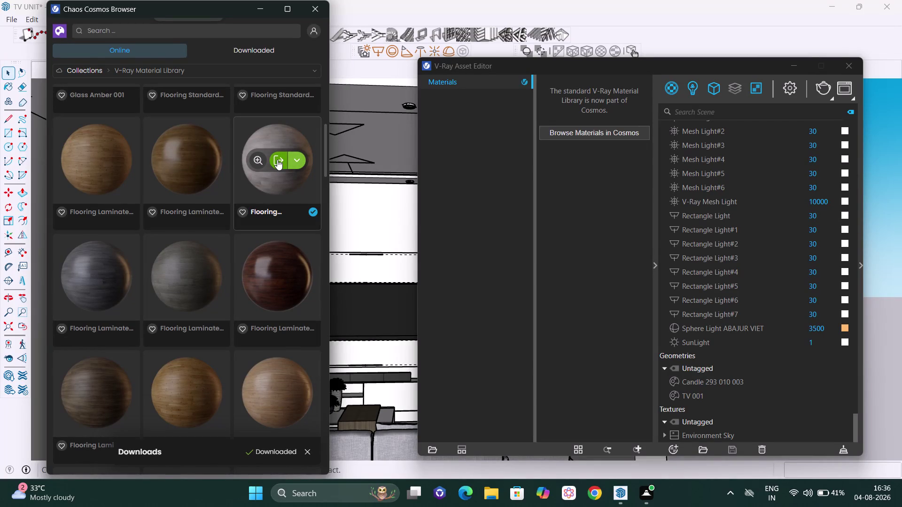
Import the Flooring Laminate Light 375cm material from Chaos Cosmos into the scene.
click(277, 160)
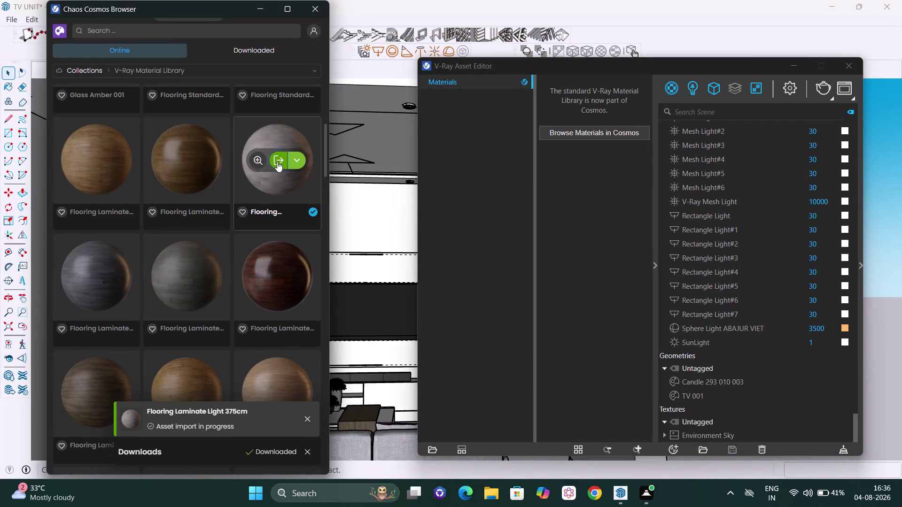
scroll(down, 3)
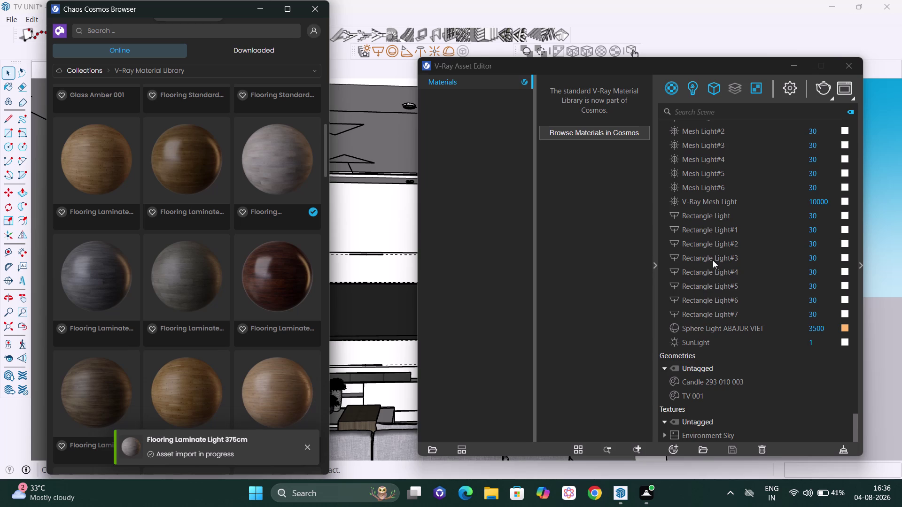
scroll(down, 3)
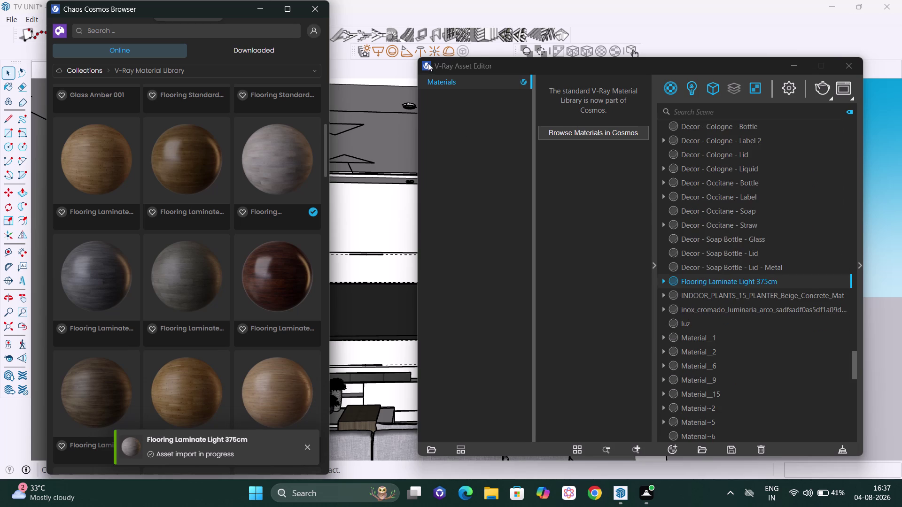
click(311, 8)
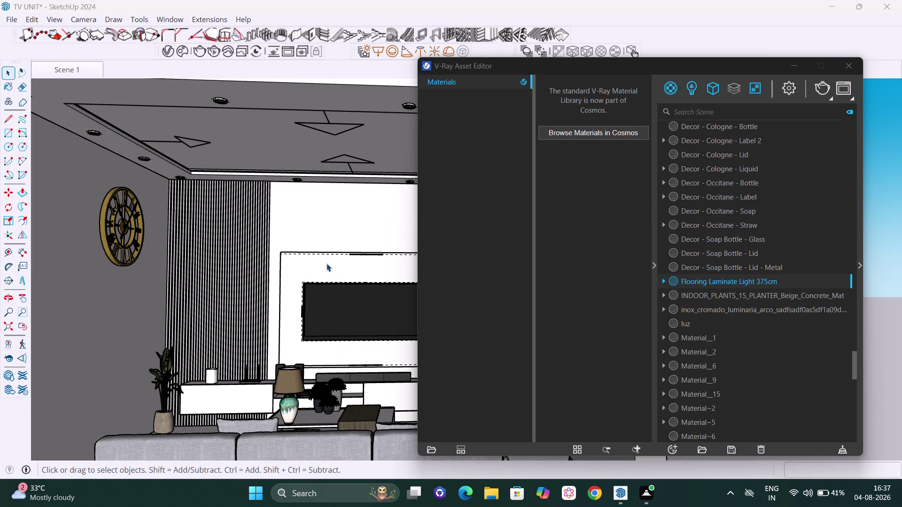
Apply Flooring Laminate Light 375cm to the panel behind the TV and inspect its texture.
click(326, 263)
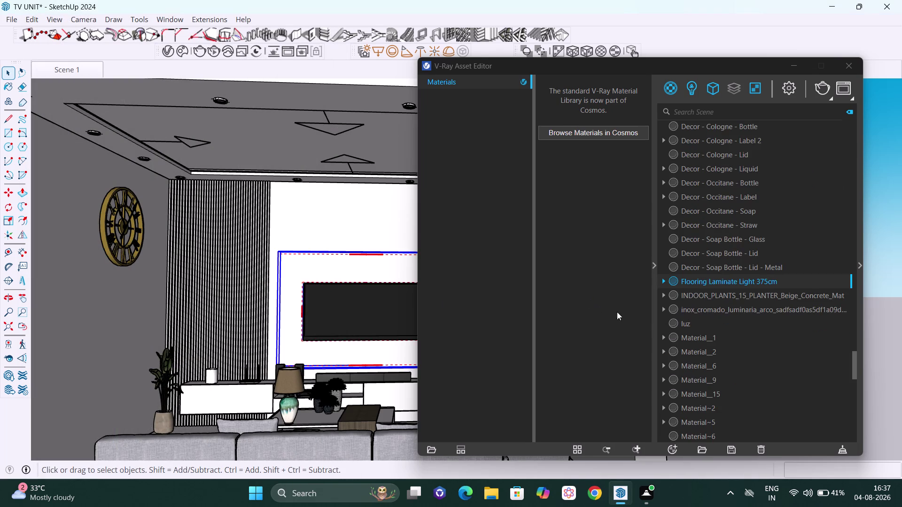
right_click(688, 282)
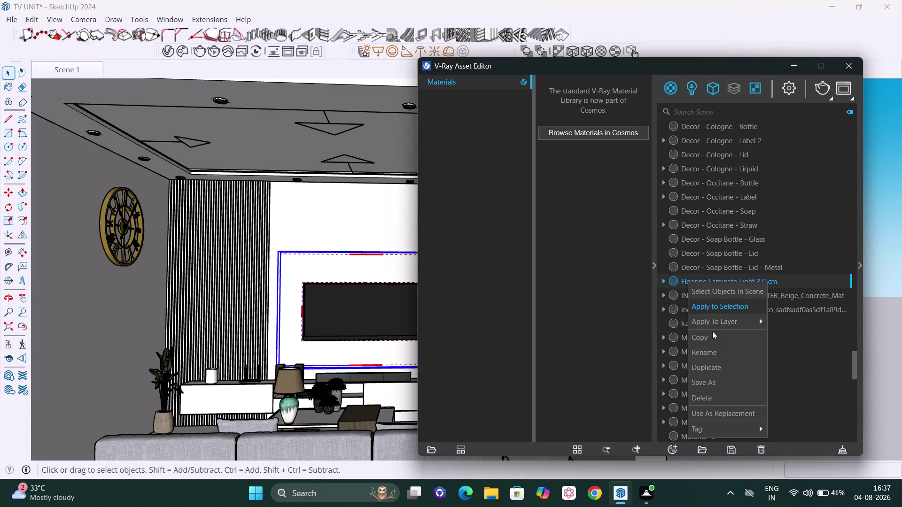
click(718, 309)
scroll(down, 3)
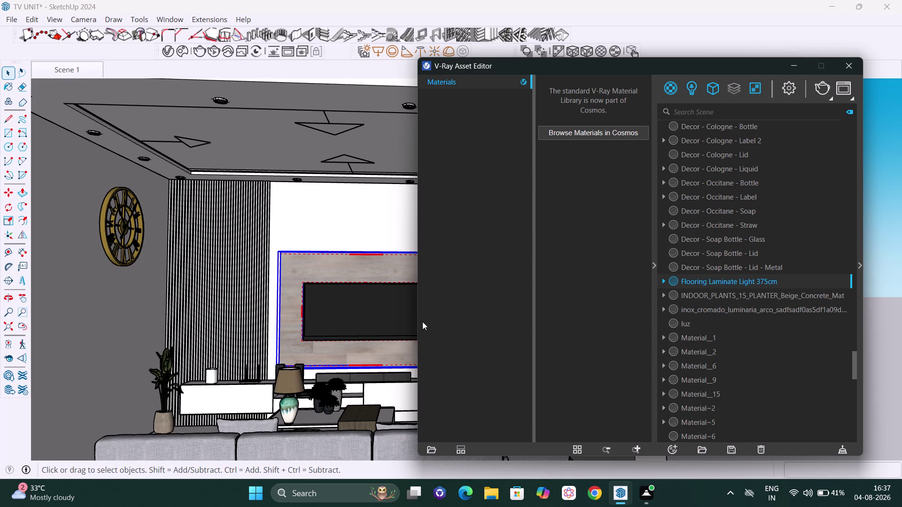
middle_drag(362, 318, 492, 349)
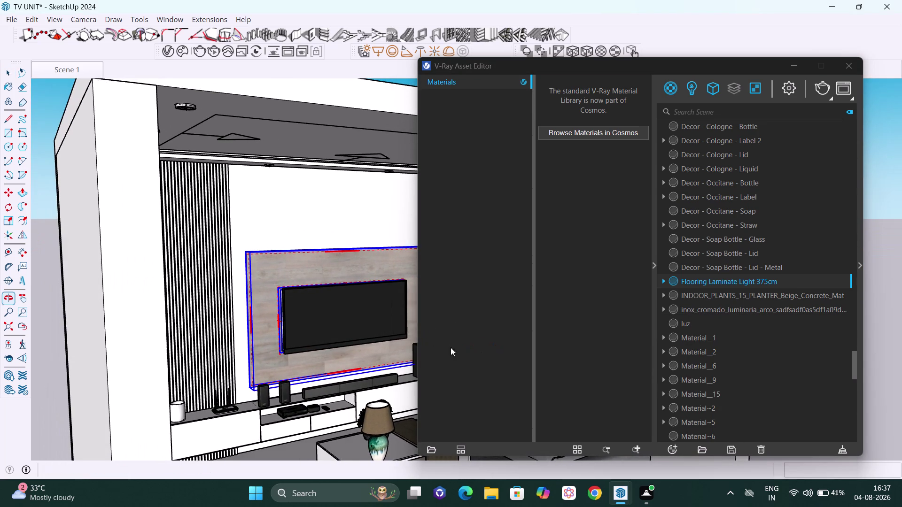
middle_drag(394, 340, 392, 345)
scroll(up, 3)
scroll(up, 3)
scroll(up, 3)
middle_drag(288, 337, 302, 339)
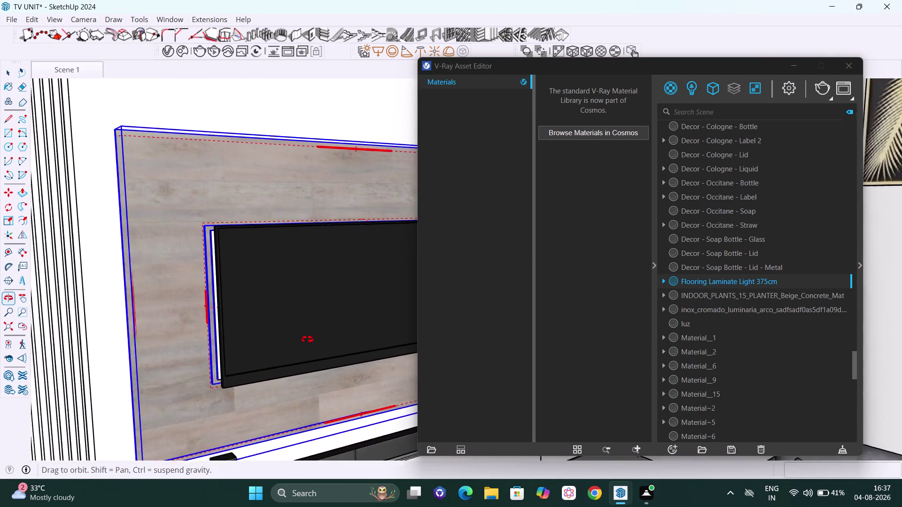
middle_drag(302, 339, 343, 341)
scroll(up, 3)
middle_drag(264, 320, 291, 320)
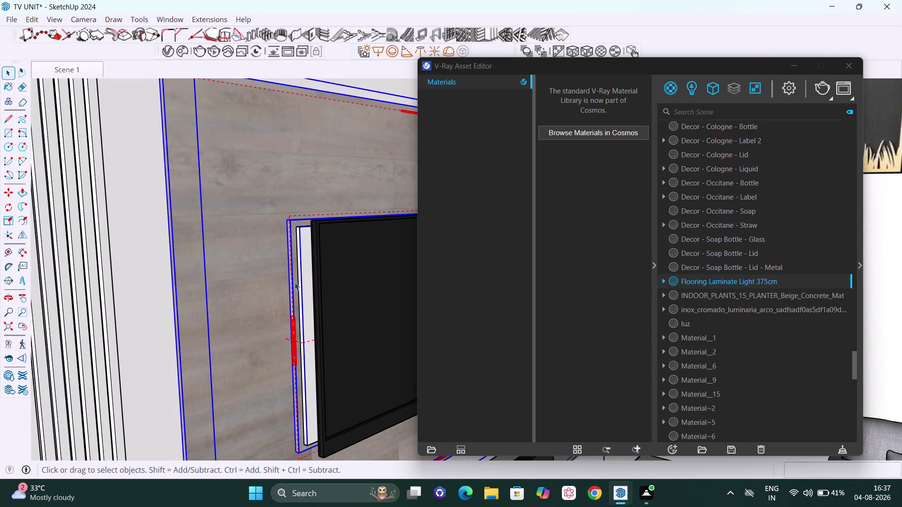
Select the inner frame piece beside the TV and use the laminate material's context menu.
click(301, 279)
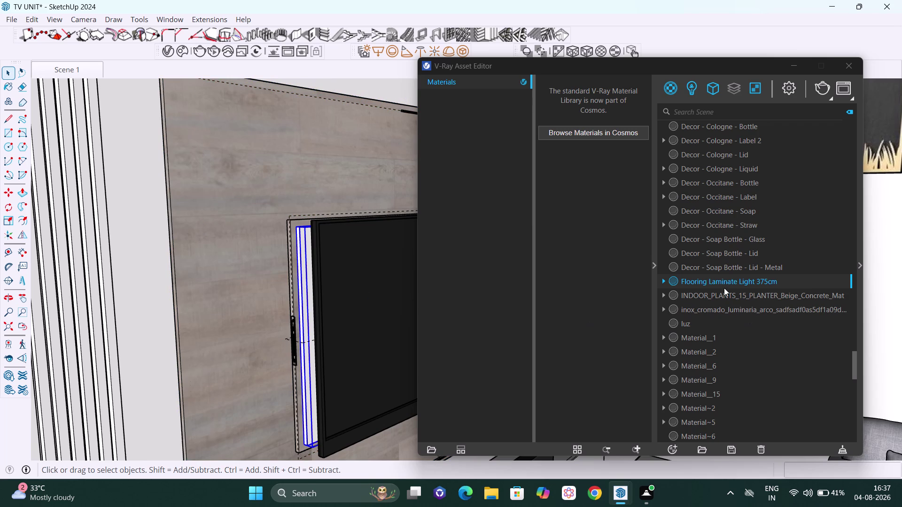
right_click(726, 281)
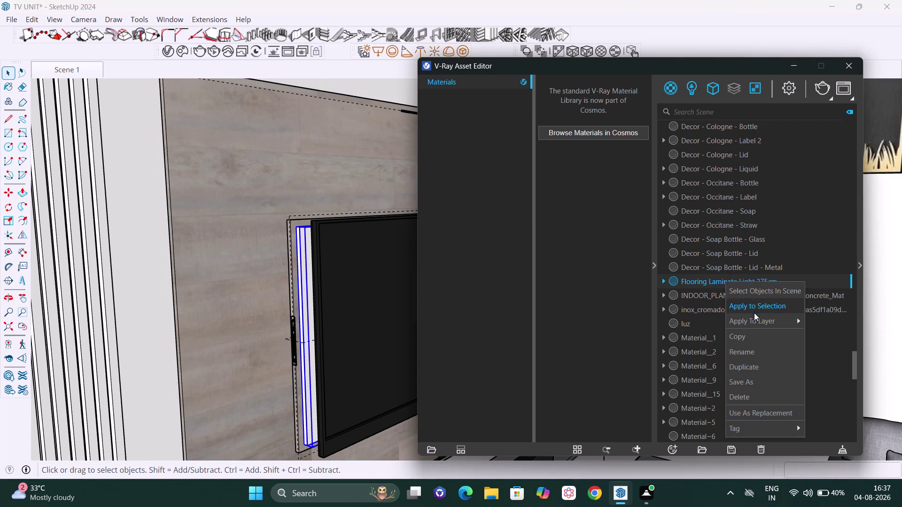
click(754, 312)
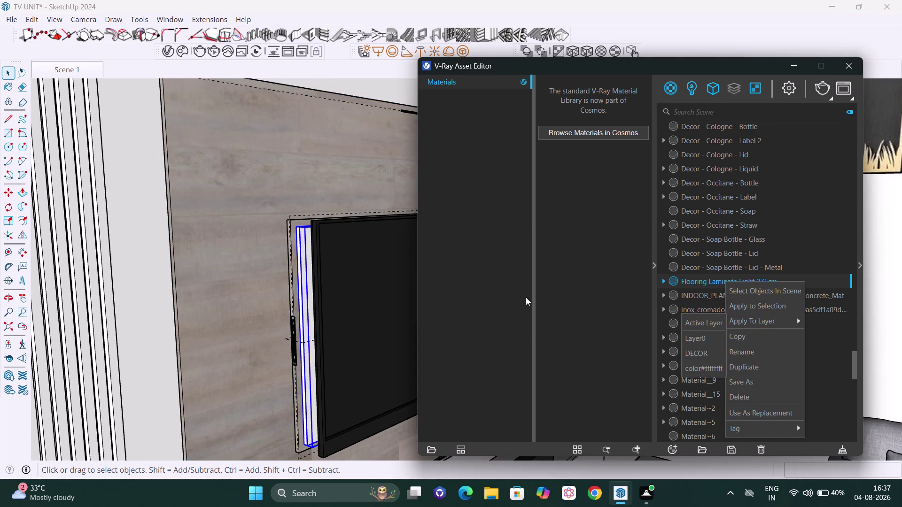
click(744, 305)
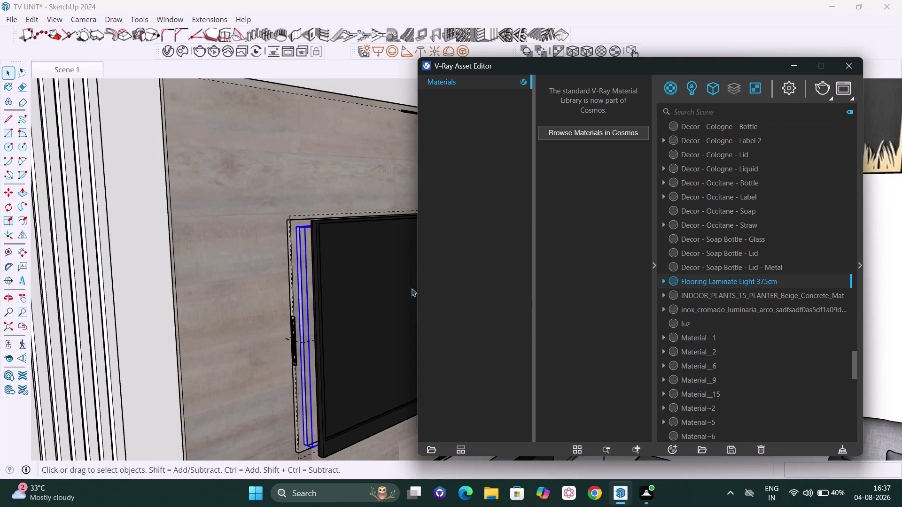
scroll(down, 3)
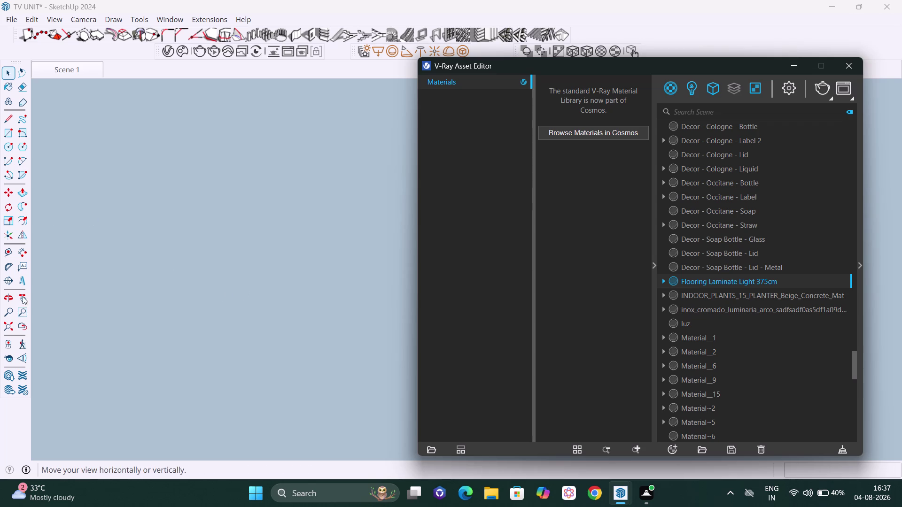
click(9, 324)
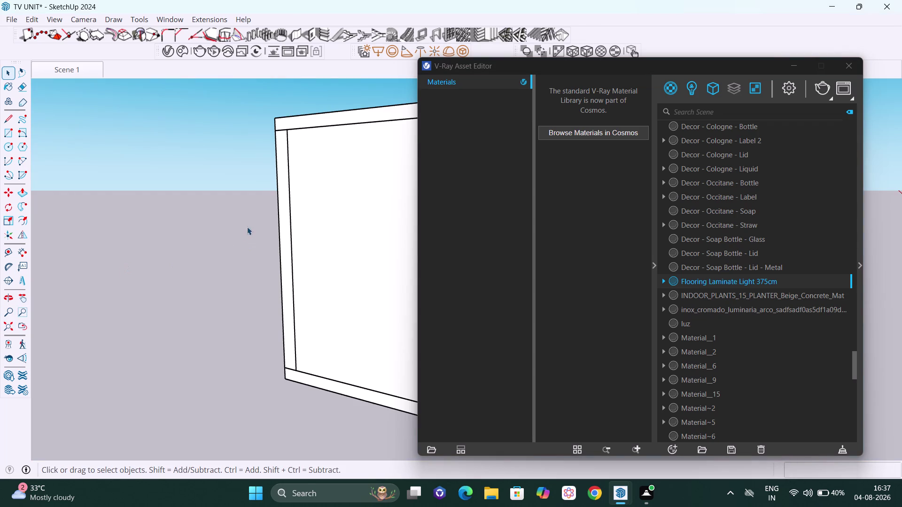
Orbit out to review the room interior facing the TV wall.
scroll(down, 3)
middle_drag(235, 232, 193, 224)
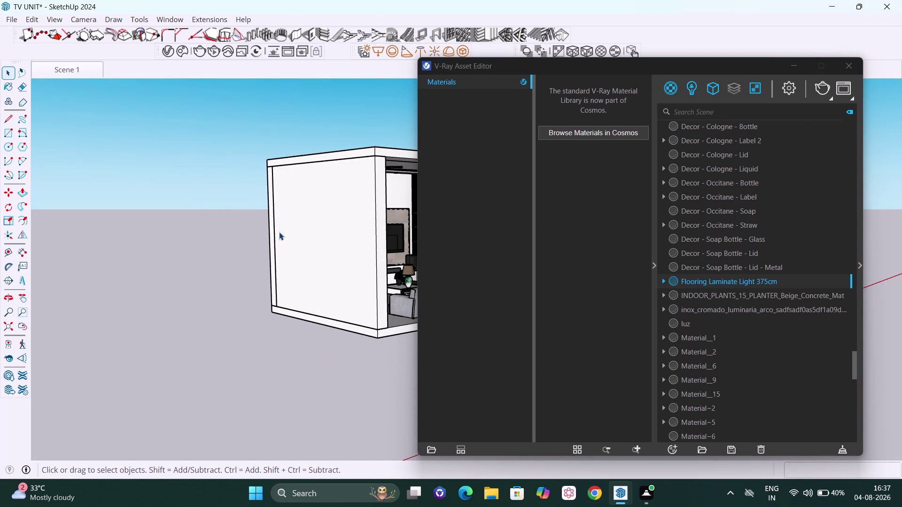
key(h)
drag(275, 230, 85, 234)
scroll(down, 3)
middle_drag(179, 213, 106, 236)
scroll(up, 3)
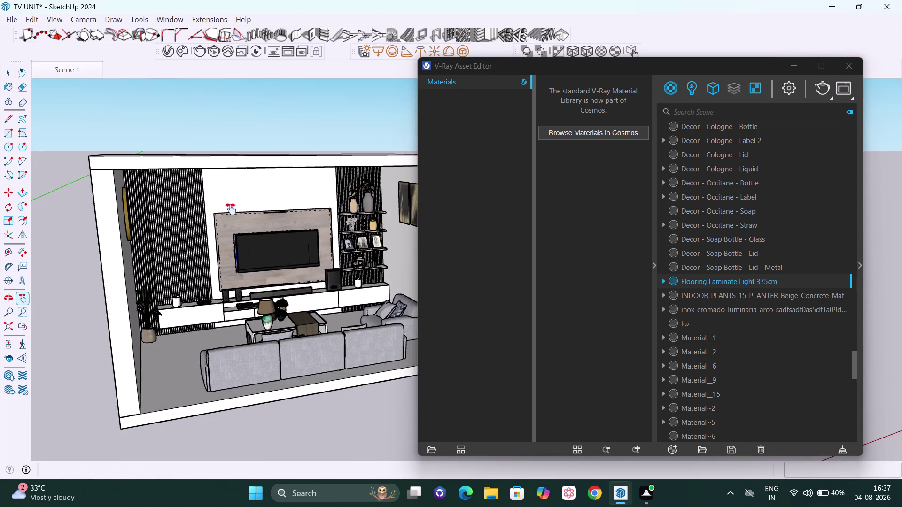
scroll(up, 3)
drag(253, 257, 139, 215)
scroll(down, 3)
middle_drag(202, 274, 161, 266)
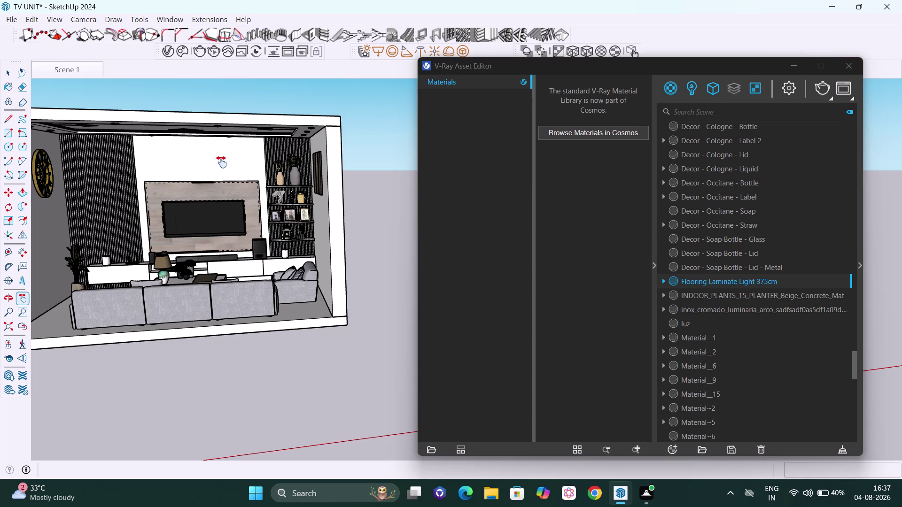
Inside the room group, apply the laminate to the wall surface above the TV.
key(space)
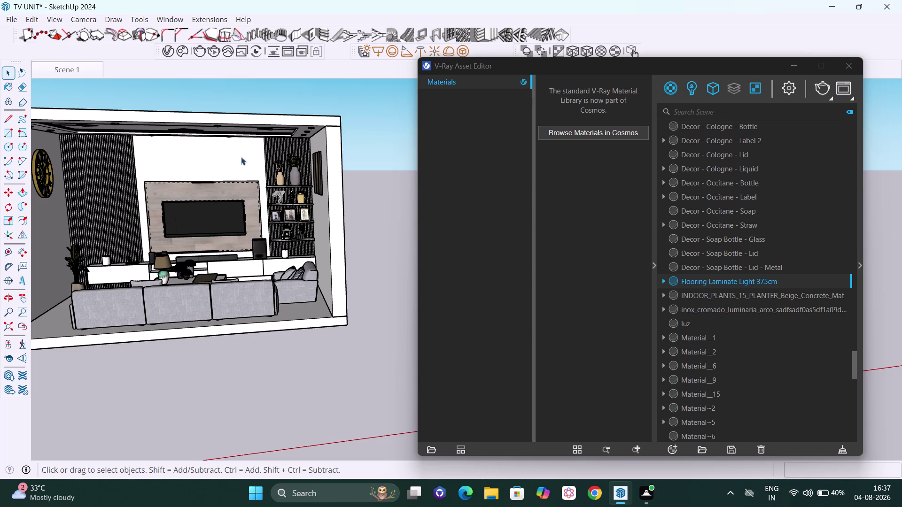
click(241, 157)
middle_drag(245, 152, 247, 173)
scroll(up, 3)
scroll(up, 3)
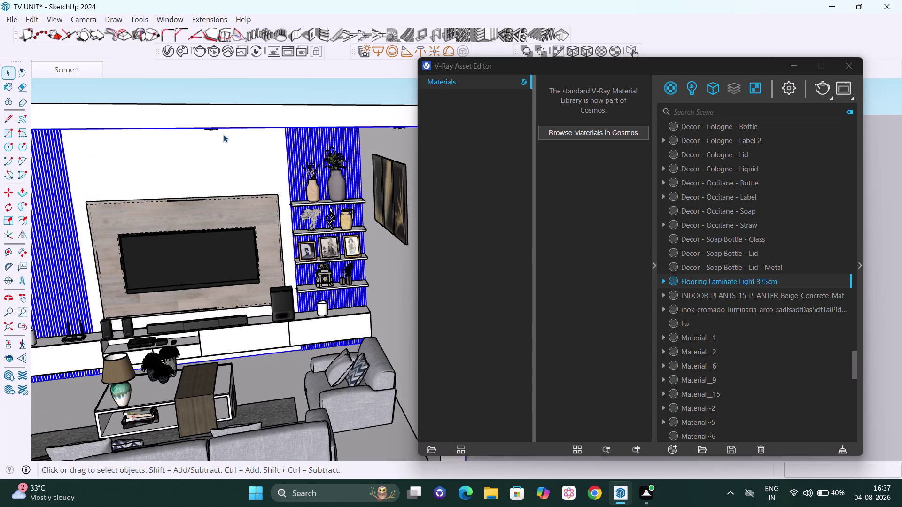
double_click(222, 143)
click(220, 149)
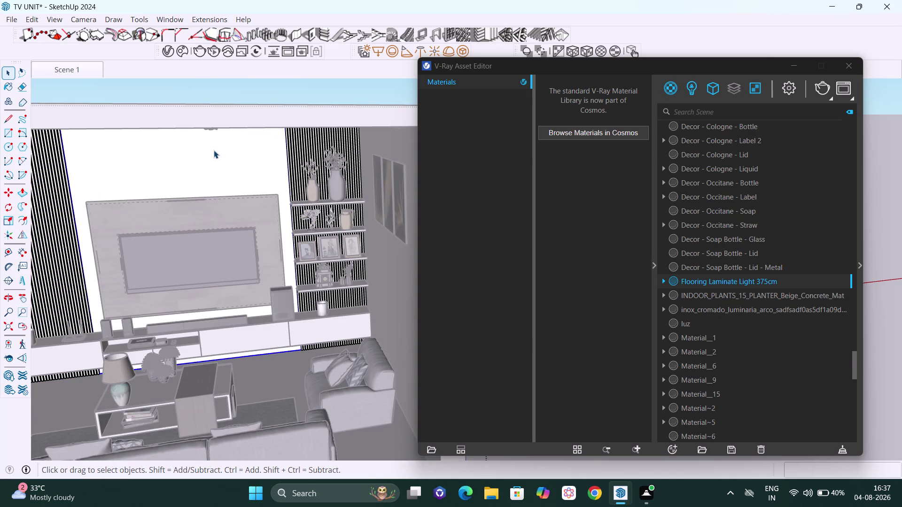
triple_click(214, 150)
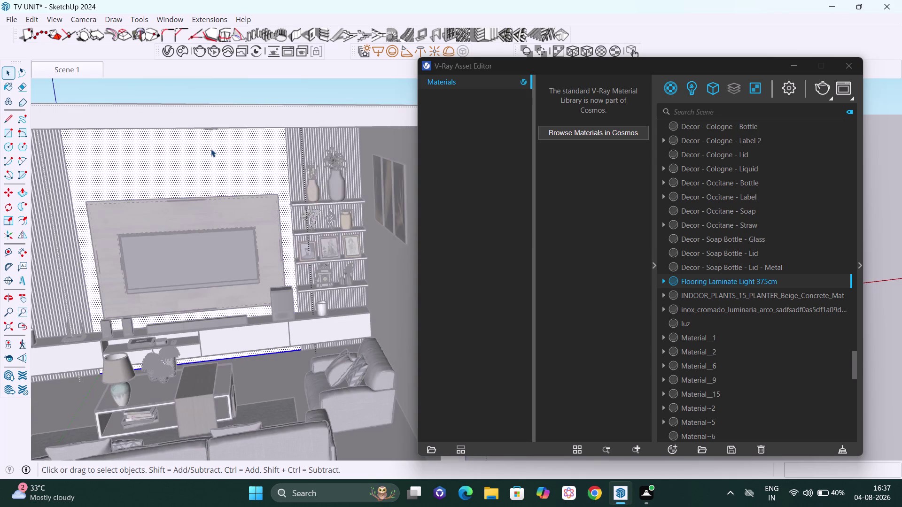
right_click(742, 284)
click(772, 308)
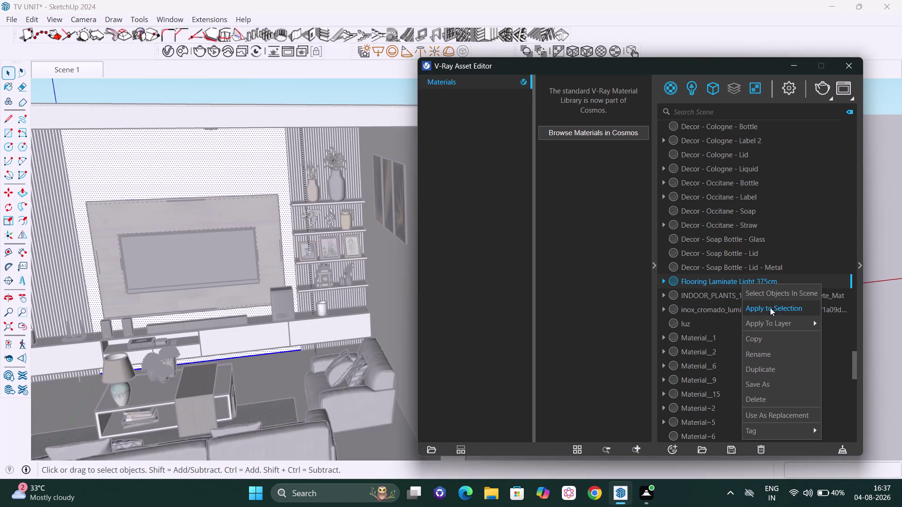
scroll(down, 3)
scroll(down, 3)
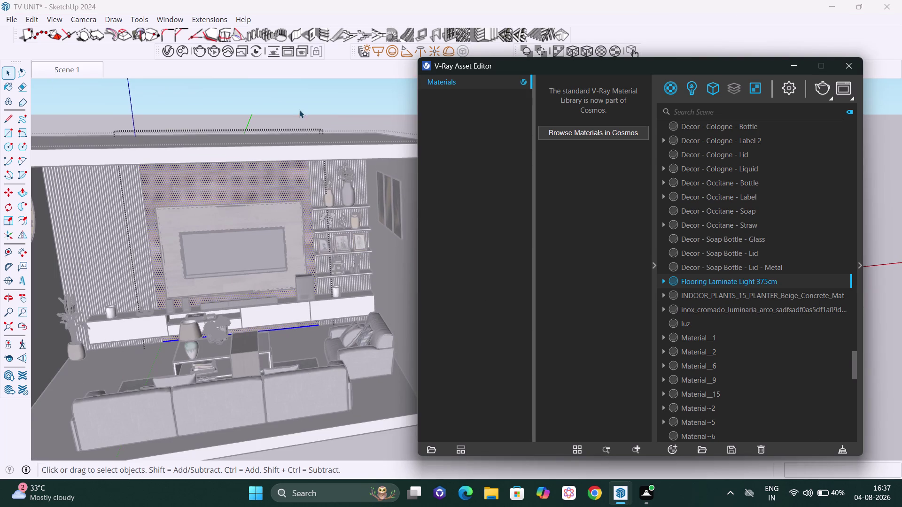
Exit group editing and deselect the room.
key(space)
click(336, 110)
scroll(down, 3)
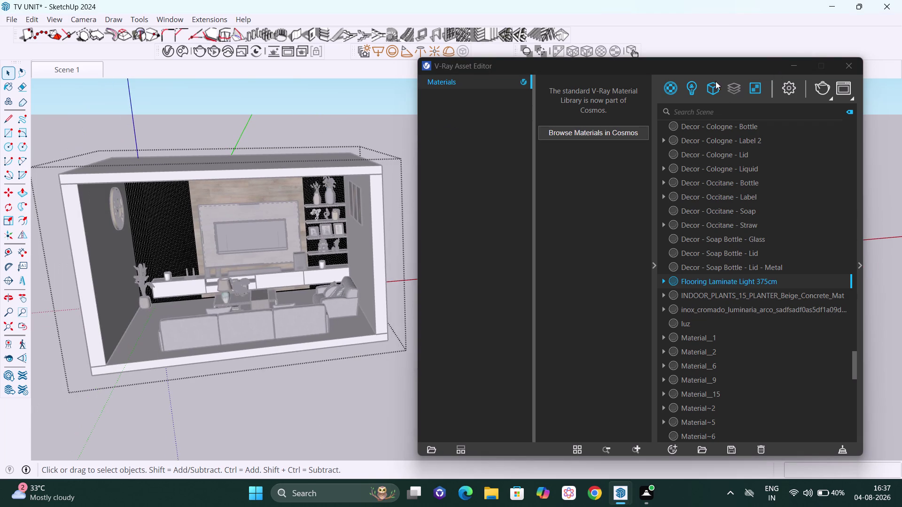
click(357, 94)
Orbit back to frame the whole TV wall and close the V-Ray Asset Editor.
middle_drag(311, 170, 287, 140)
scroll(up, 3)
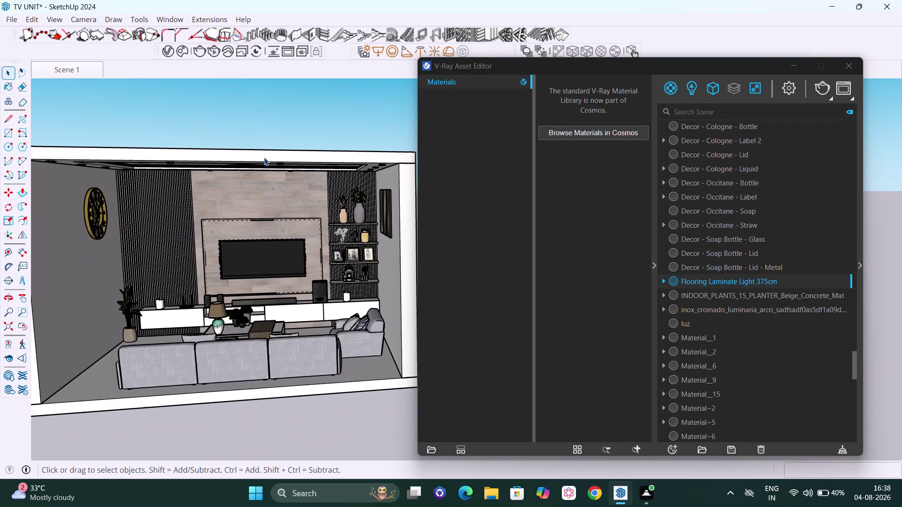
scroll(up, 3)
scroll(up, 3)
scroll(down, 3)
middle_drag(244, 210, 241, 211)
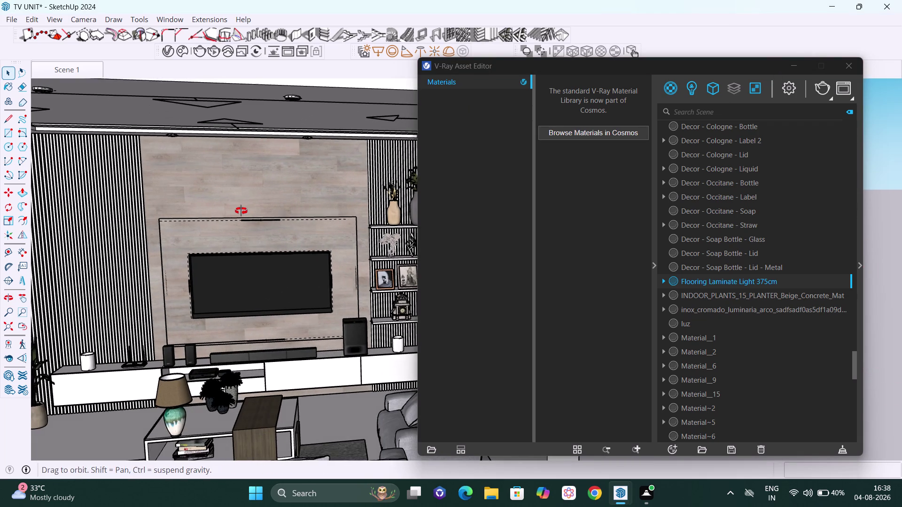
middle_drag(241, 211, 239, 216)
scroll(up, 3)
scroll(up, 3)
scroll(down, 3)
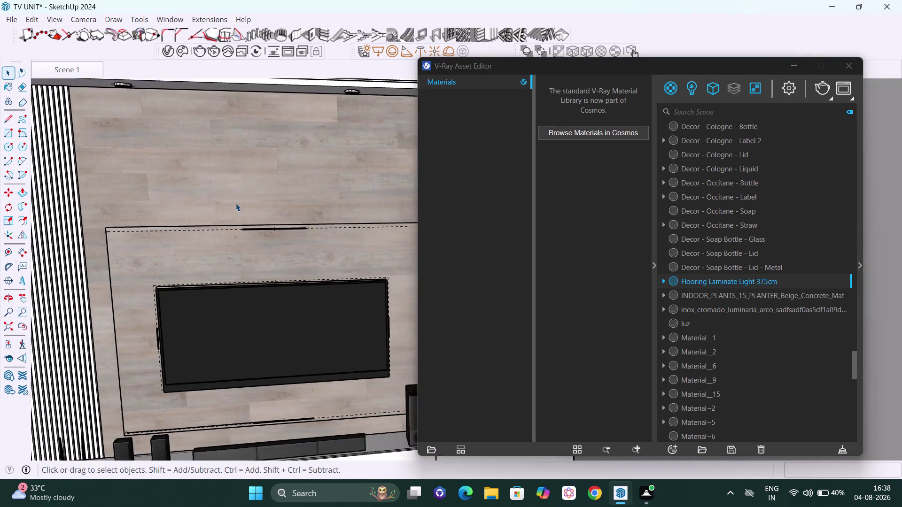
scroll(down, 3)
scroll(down, 3)
scroll(down, 3)
middle_drag(216, 205, 207, 212)
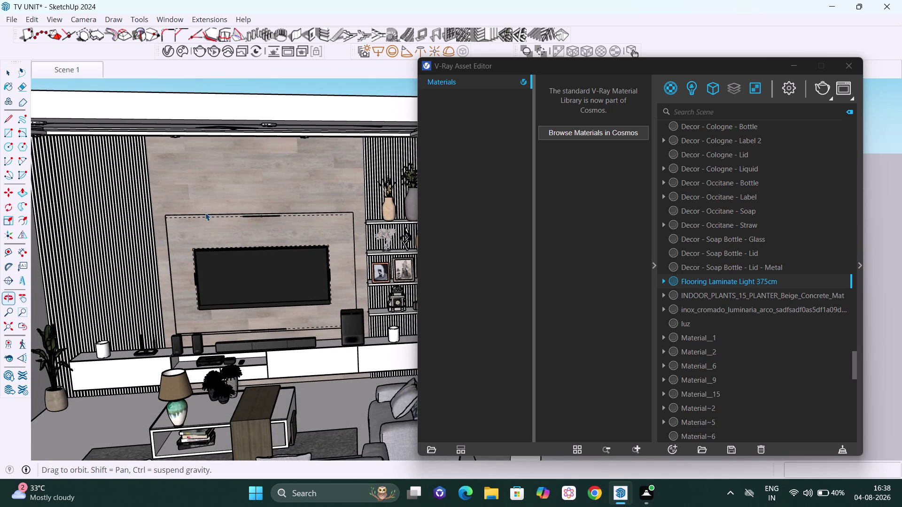
scroll(up, 3)
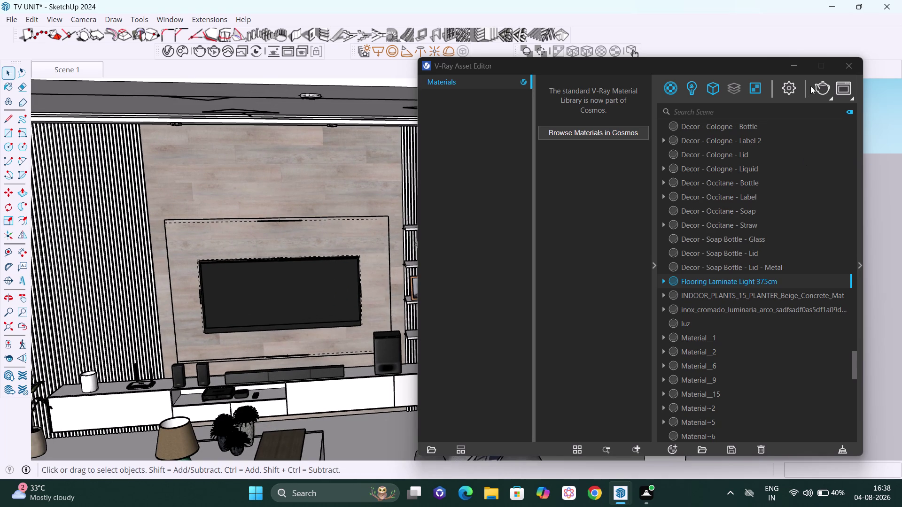
click(845, 63)
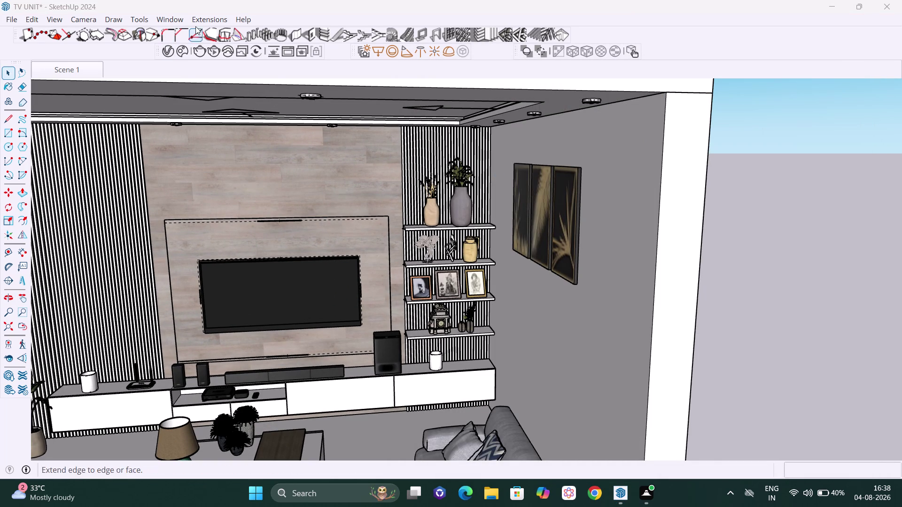
Show the Default Tray with only its Materials panel expanded.
click(171, 19)
click(178, 35)
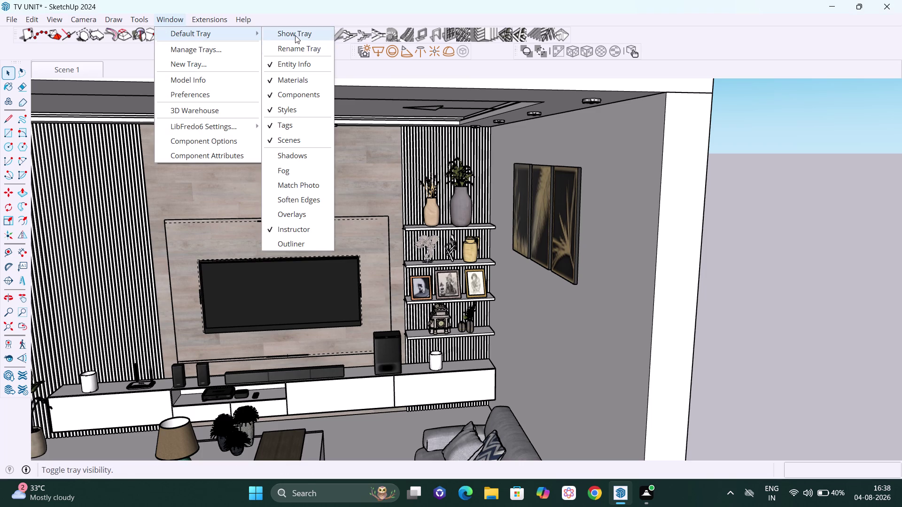
click(295, 36)
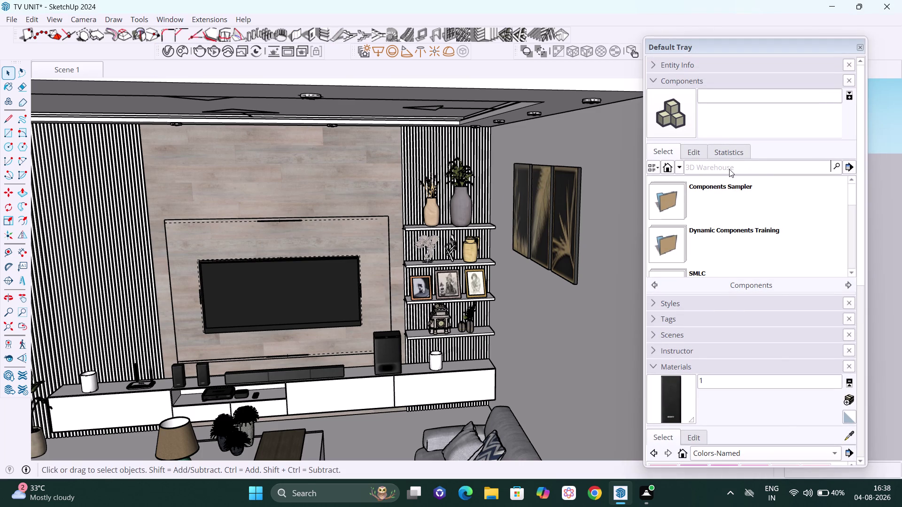
click(679, 372)
scroll(down, 3)
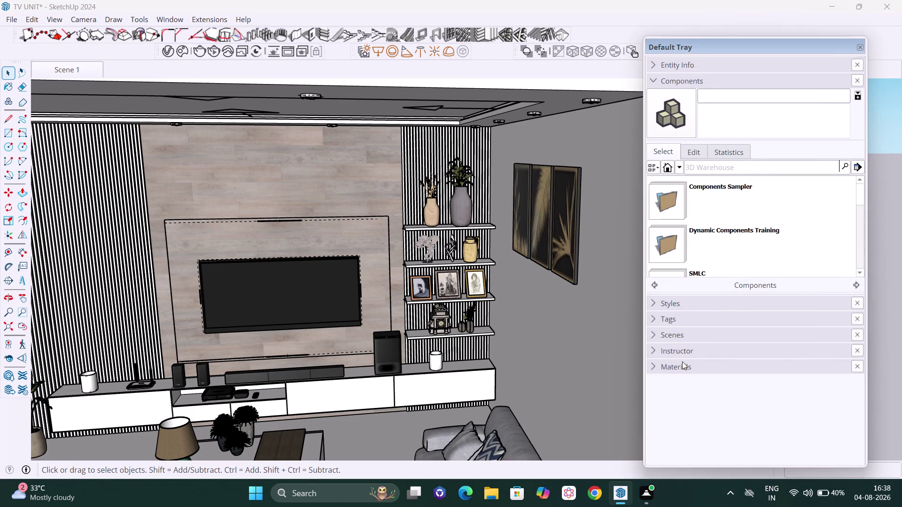
scroll(down, 3)
scroll(down, 3)
click(688, 368)
click(668, 80)
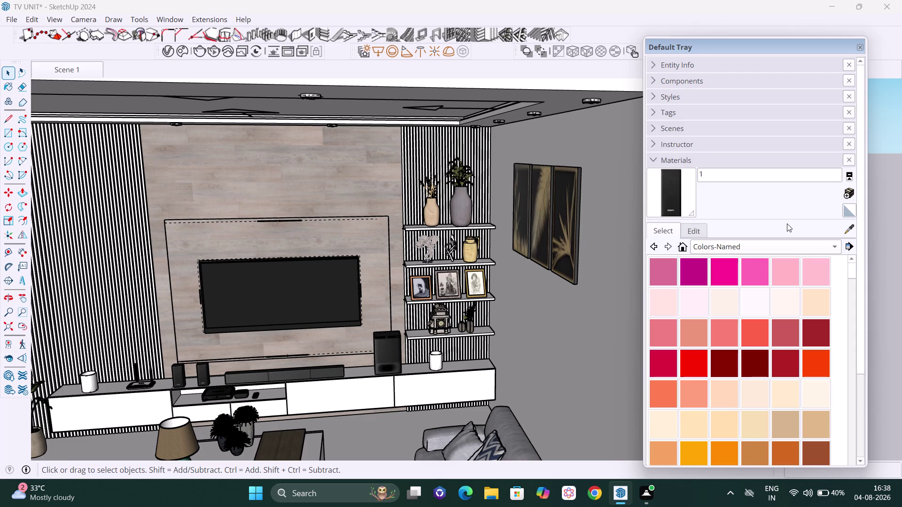
Paint the low TV cabinet with Wood Veneer 01 from the Wood collection.
click(792, 248)
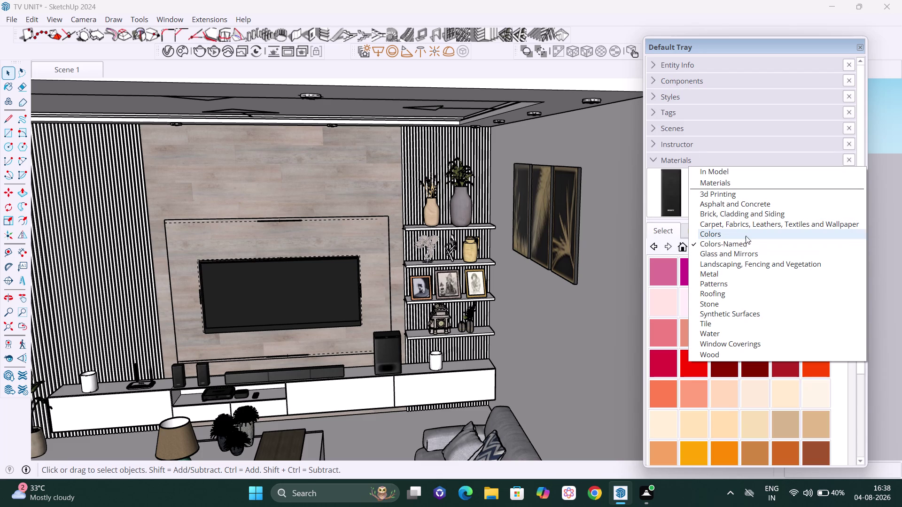
click(751, 360)
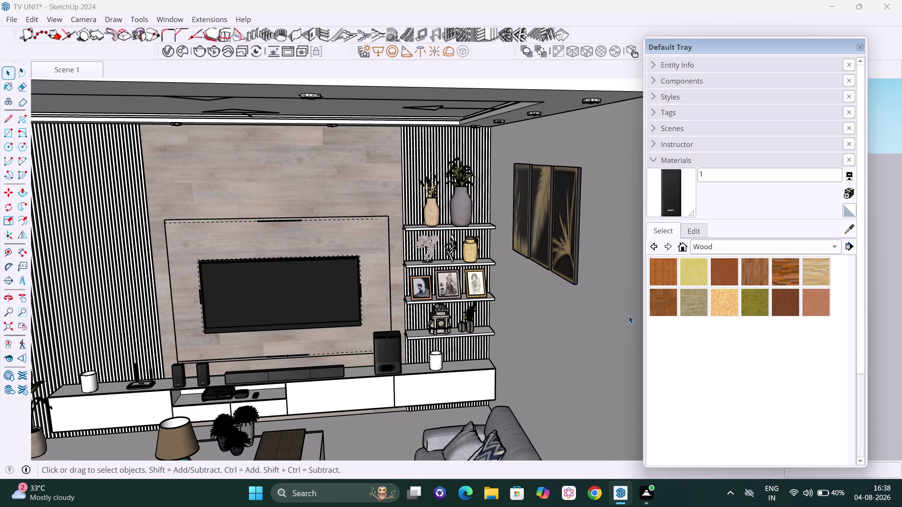
click(788, 299)
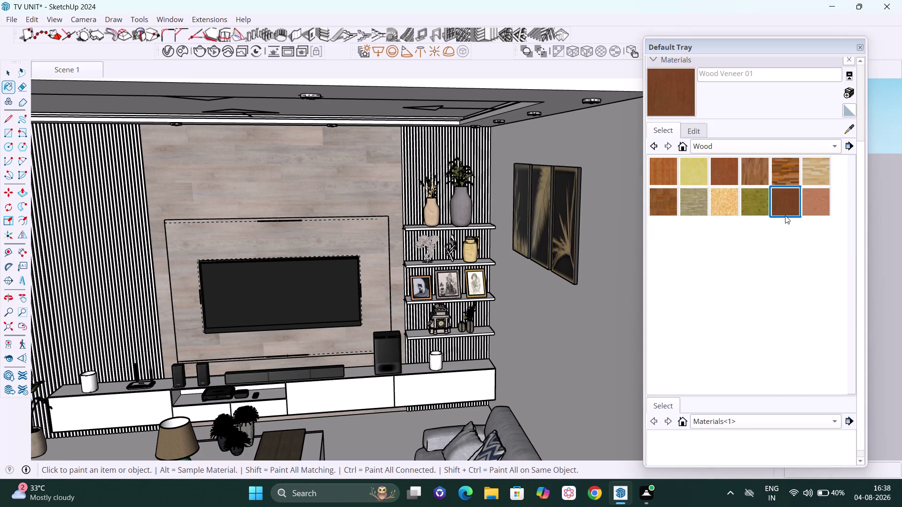
click(782, 209)
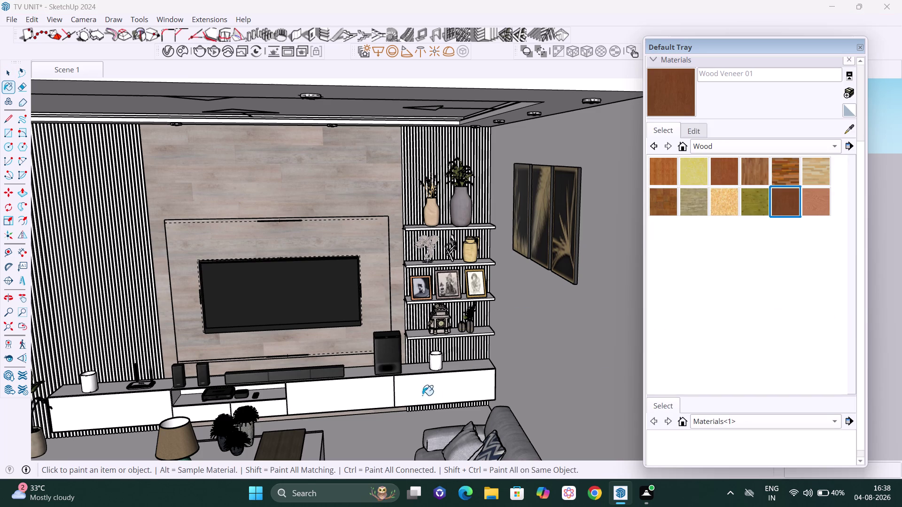
scroll(up, 3)
click(463, 373)
scroll(down, 3)
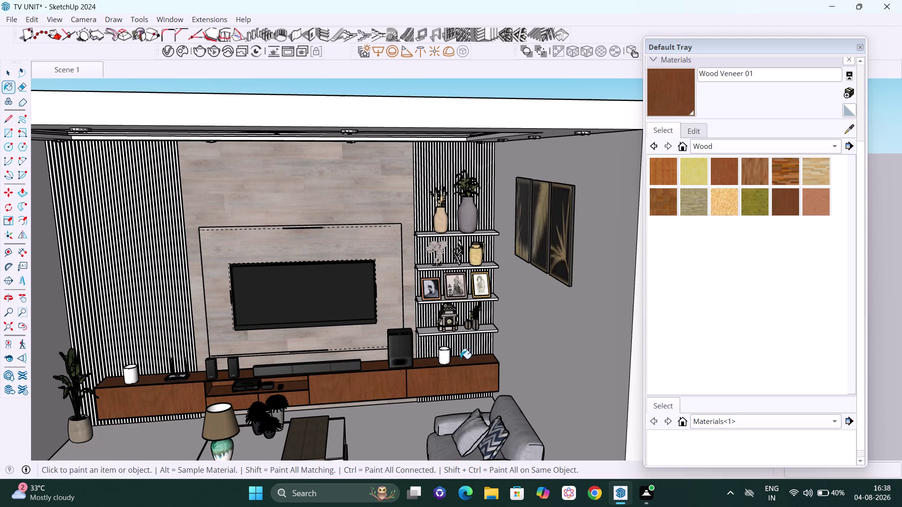
key(space)
Orbit around the living room to bring the TV wall closer.
scroll(down, 3)
middle_drag(334, 303, 334, 284)
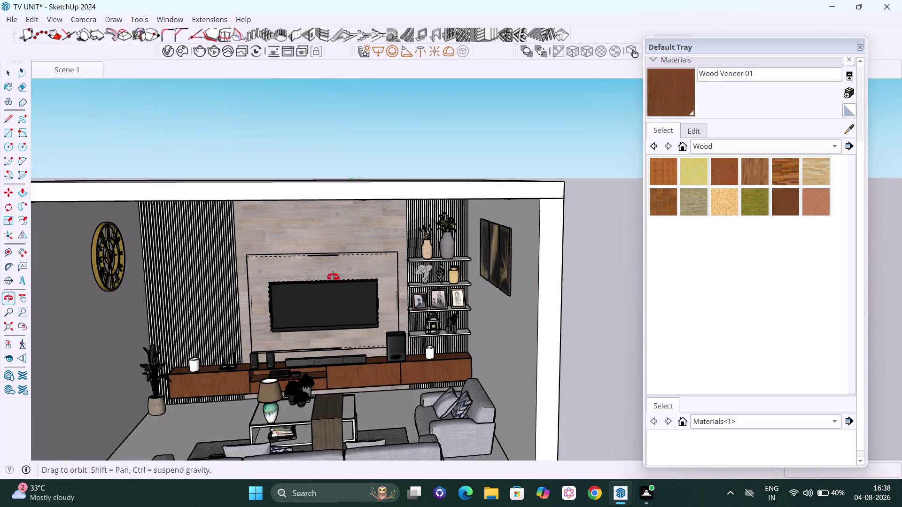
middle_drag(334, 284, 326, 255)
scroll(up, 3)
middle_drag(442, 252, 376, 234)
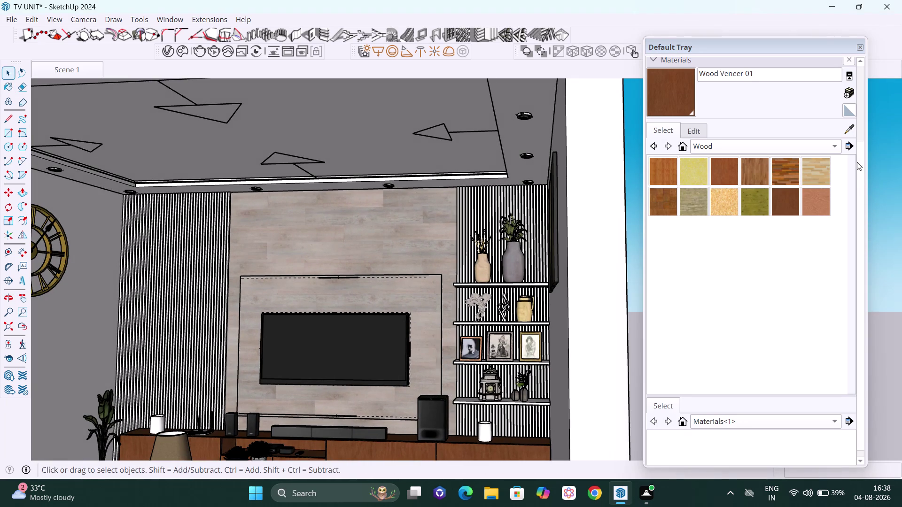
Browse the Colors-Named, Roofing, Stone and Synthetic Surfaces material collections.
click(814, 147)
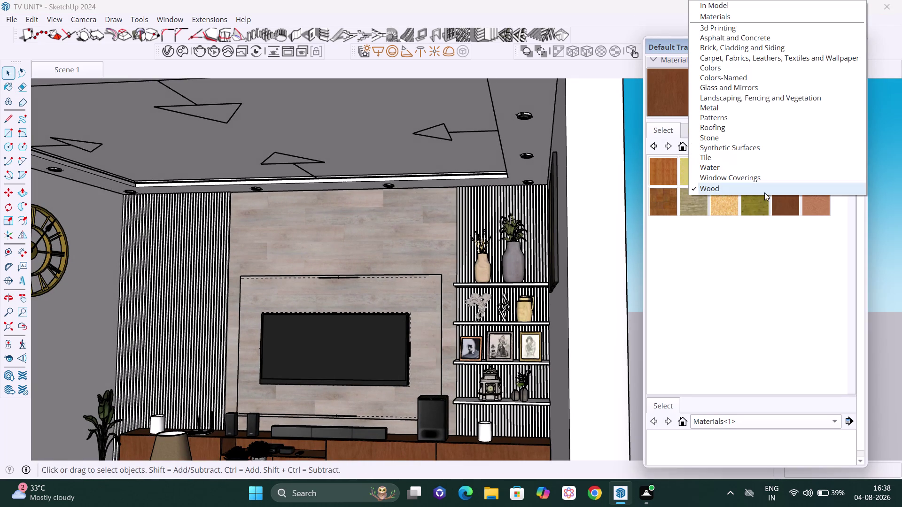
click(747, 80)
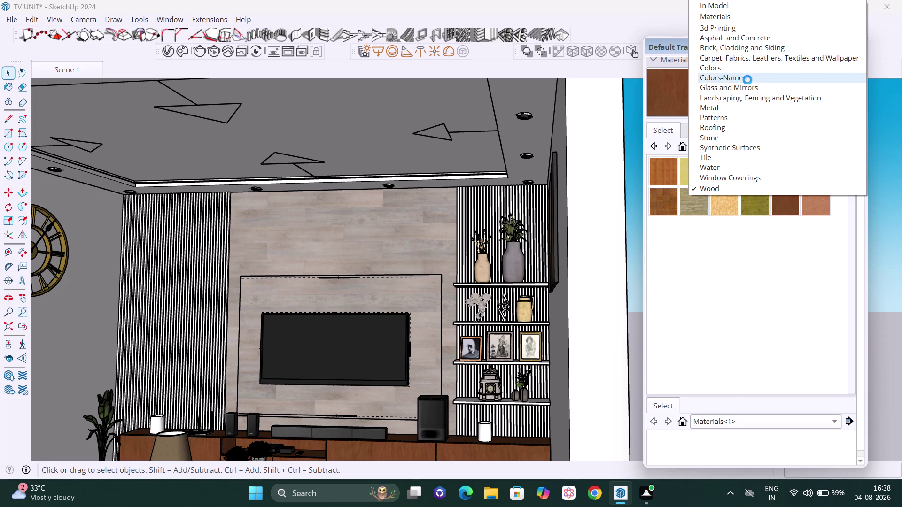
click(741, 124)
click(747, 150)
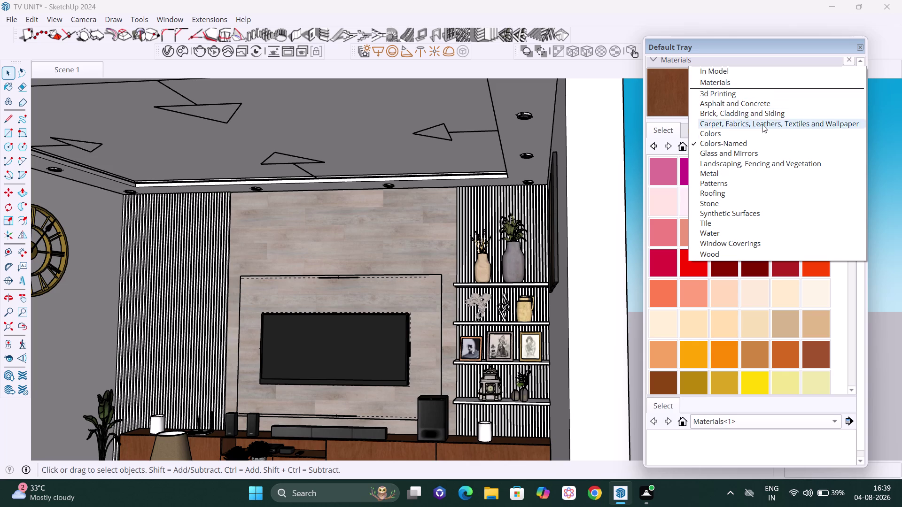
click(730, 190)
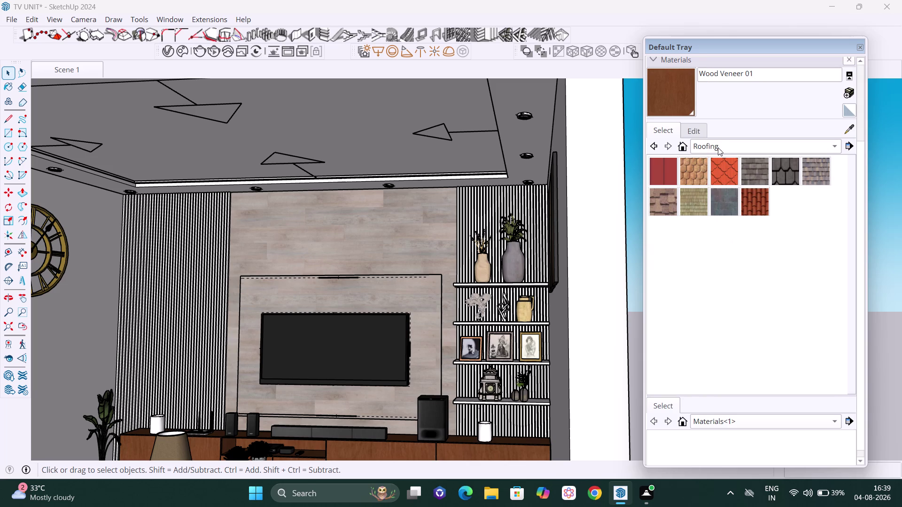
click(713, 146)
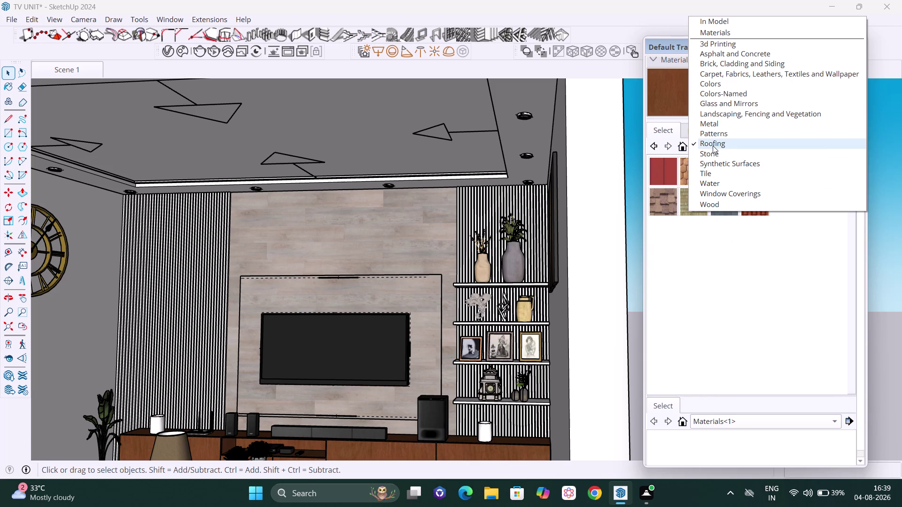
click(709, 154)
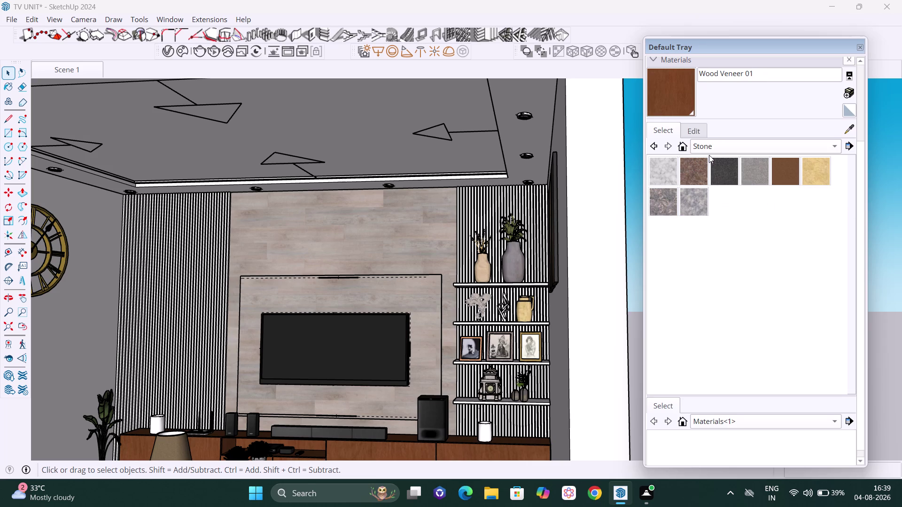
click(759, 150)
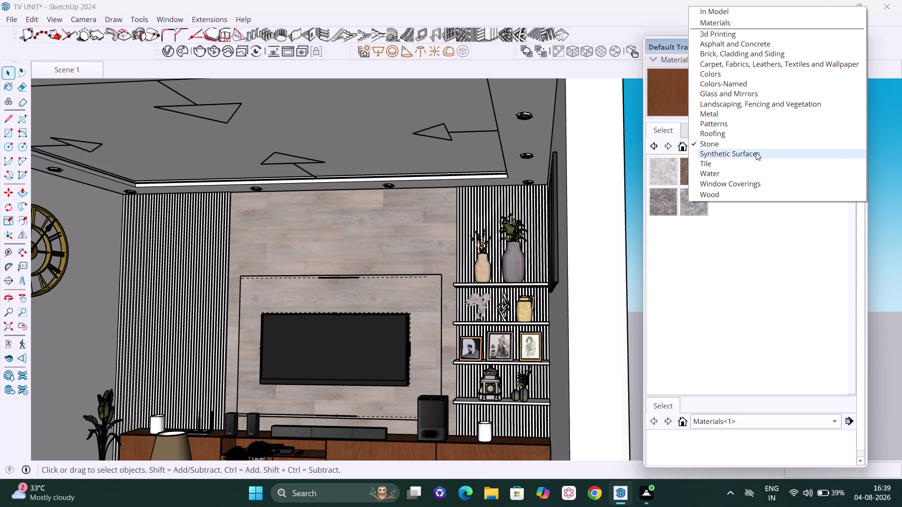
click(755, 152)
Orbit out around the room and bring the TV wall back into view.
scroll(down, 3)
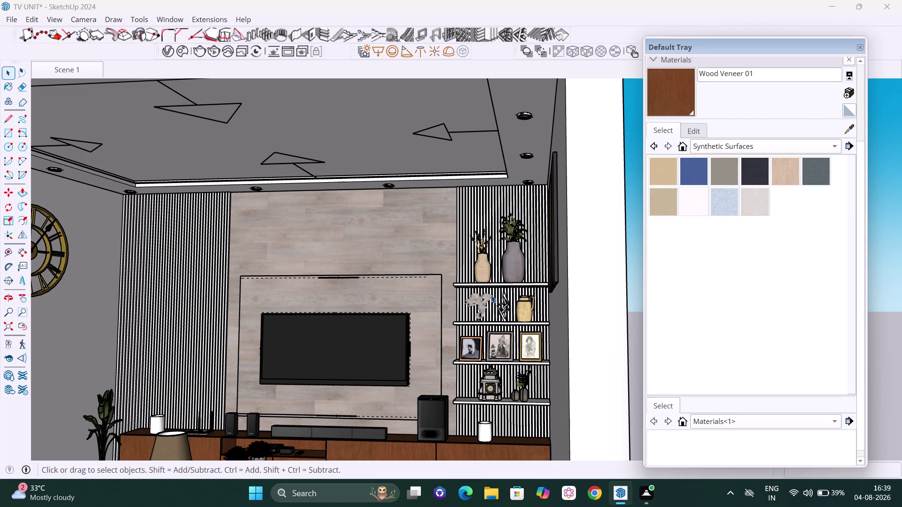
scroll(down, 3)
scroll(down, 3)
middle_drag(434, 294, 503, 327)
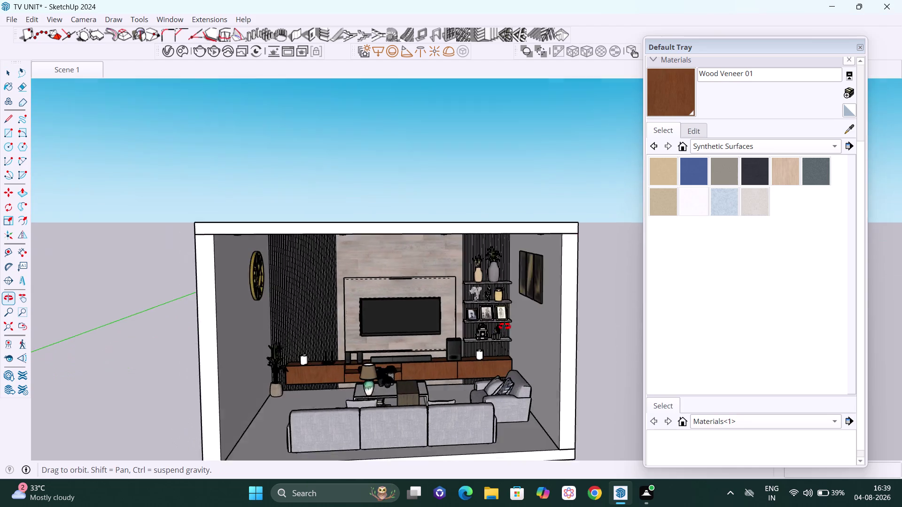
middle_drag(503, 327, 515, 286)
scroll(down, 3)
middle_drag(498, 275, 471, 279)
scroll(up, 3)
scroll(up, 3)
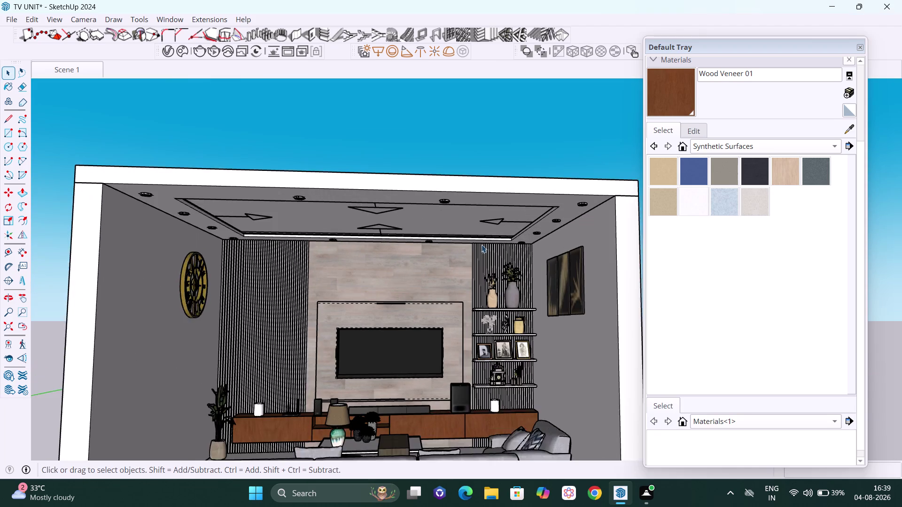
Browse the Water and Tile material collections.
click(773, 148)
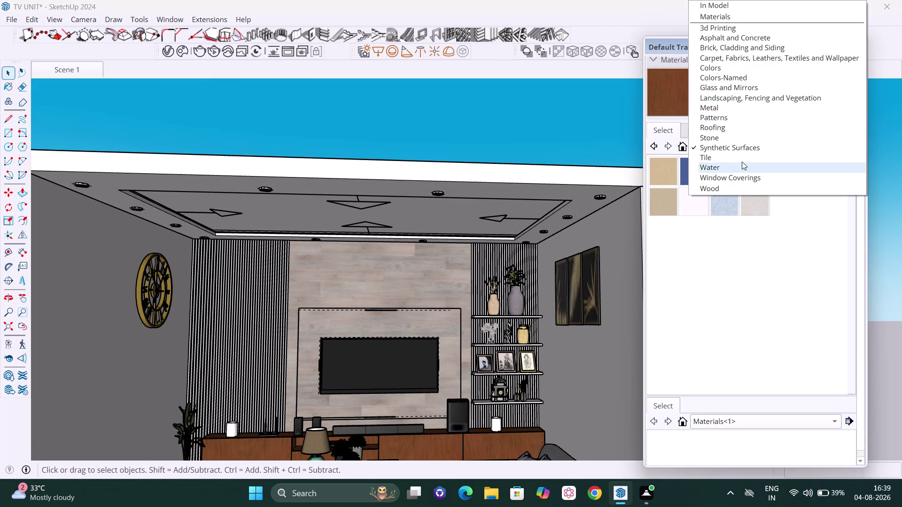
click(721, 162)
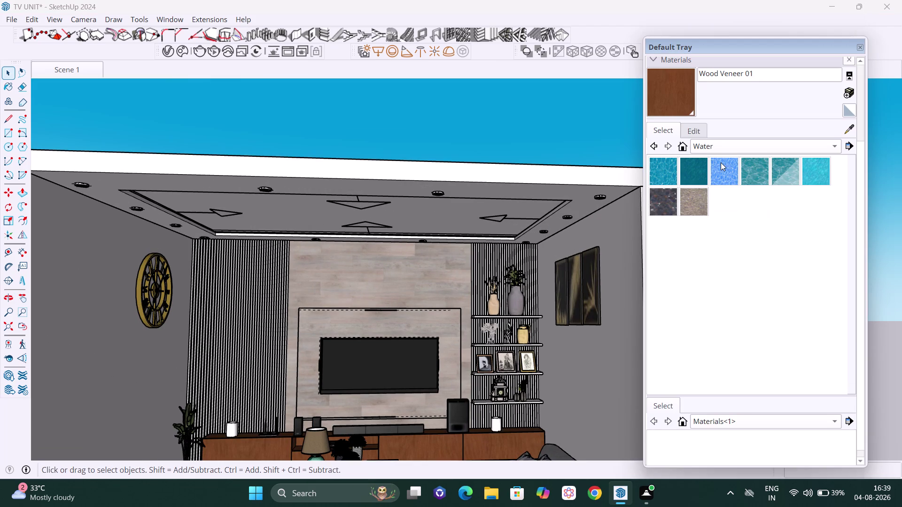
click(730, 150)
click(721, 162)
click(718, 148)
click(715, 161)
scroll(down, 3)
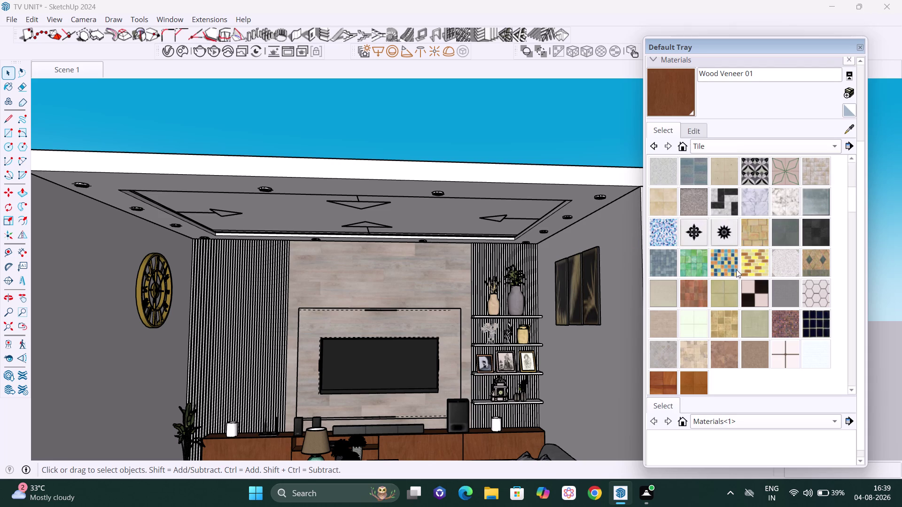
scroll(up, 3)
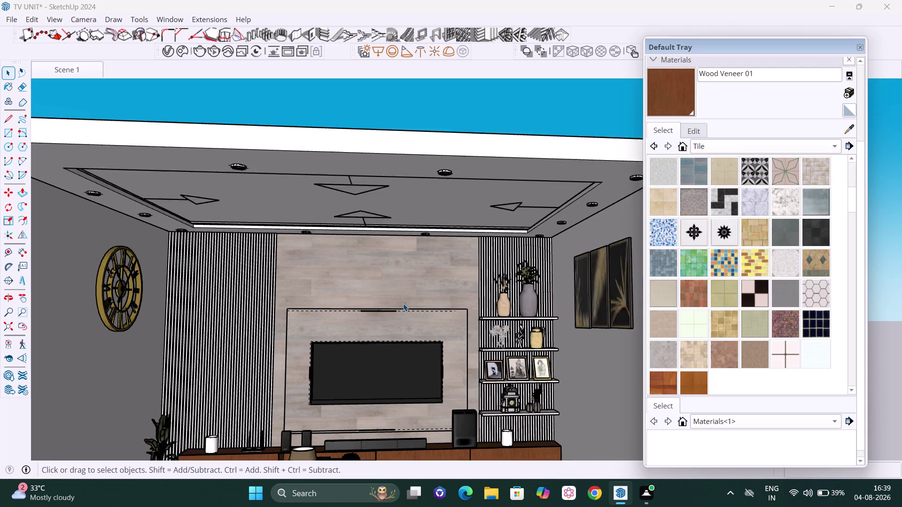
Return to Colors-Named and pick the 0042_Sienna swatch.
click(709, 150)
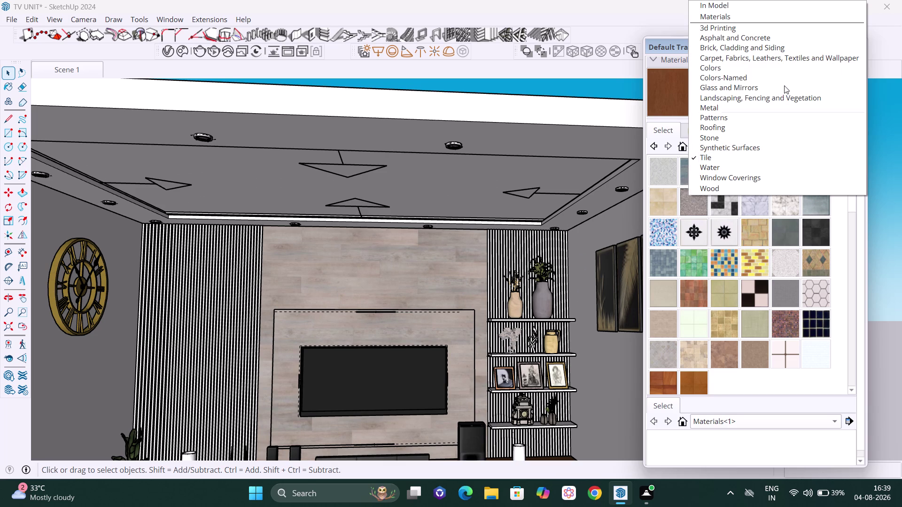
click(738, 78)
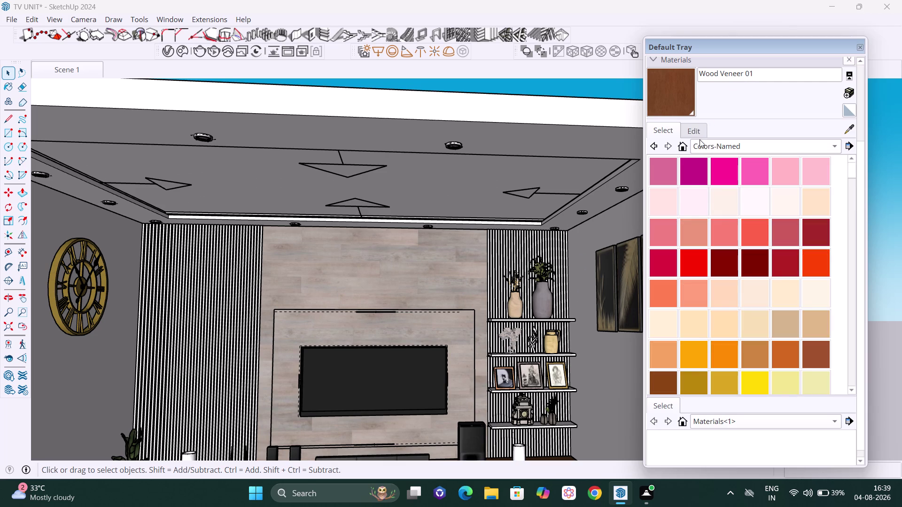
scroll(down, 3)
scroll(down, 3)
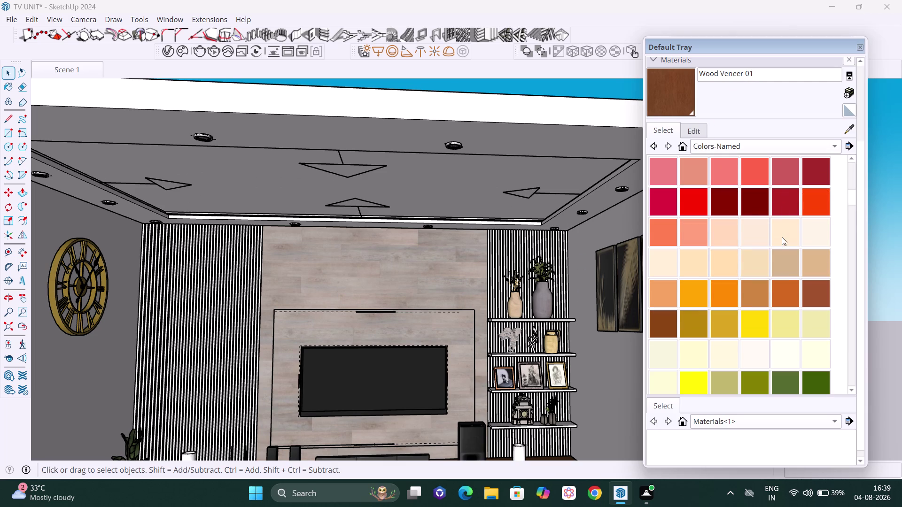
scroll(down, 3)
click(818, 230)
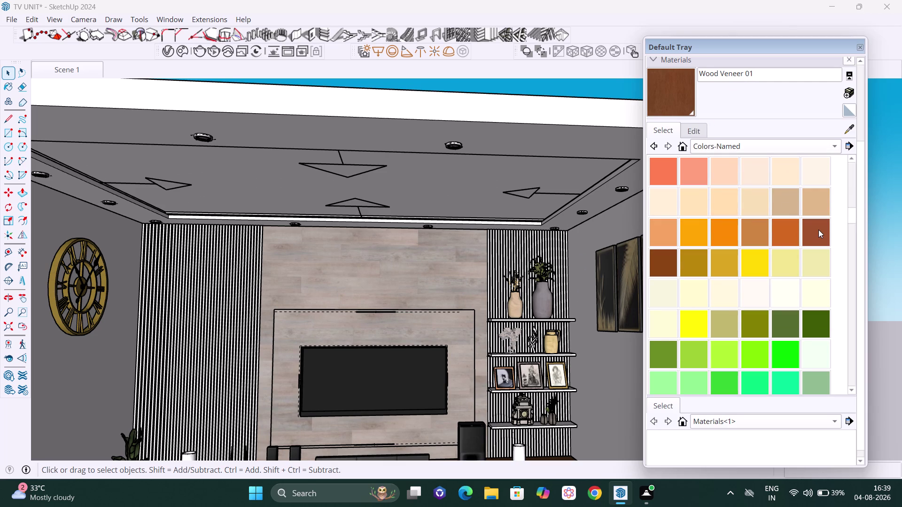
scroll(up, 3)
scroll(up, 3)
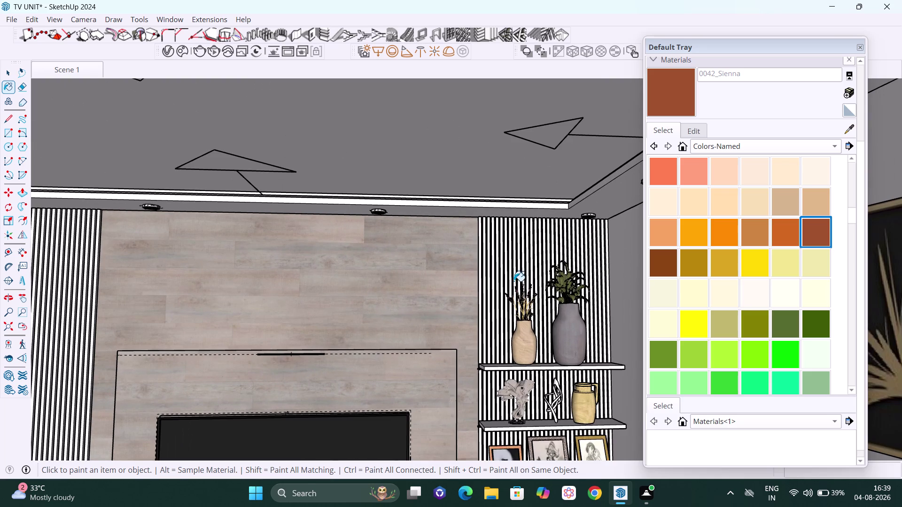
Paint the striped slat panels and the upper display shelves sienna brown.
click(514, 280)
scroll(down, 3)
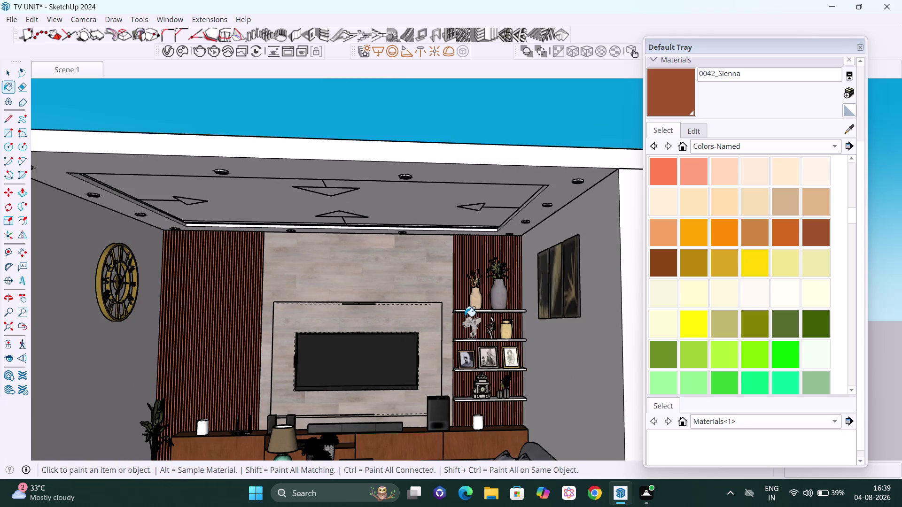
middle_drag(465, 317, 472, 325)
scroll(up, 3)
scroll(up, 3)
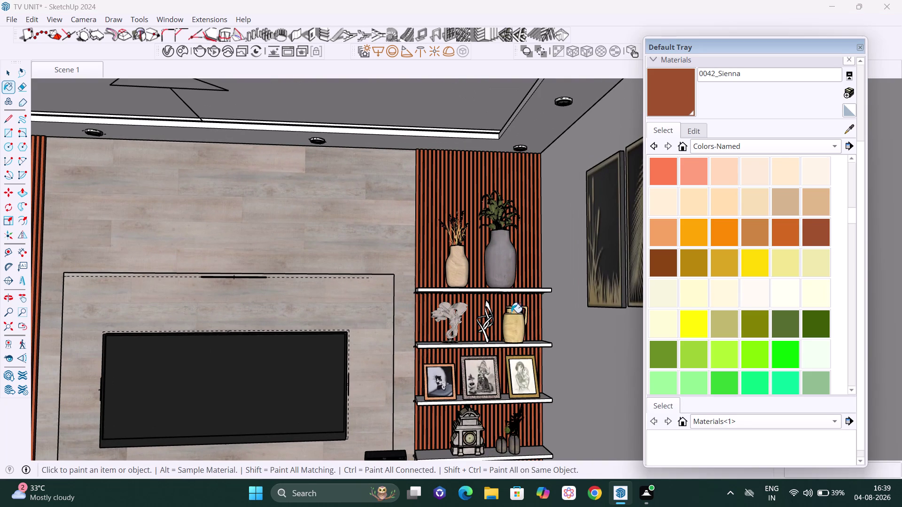
click(519, 290)
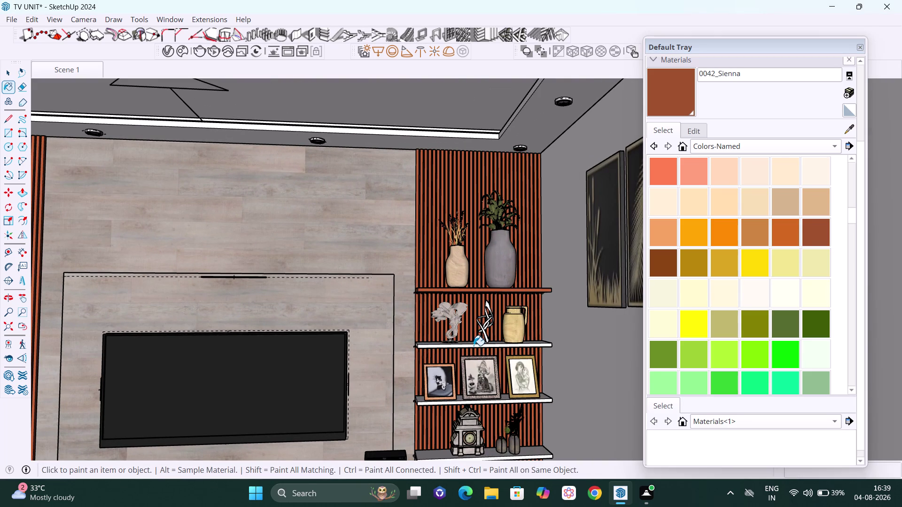
click(474, 346)
click(476, 402)
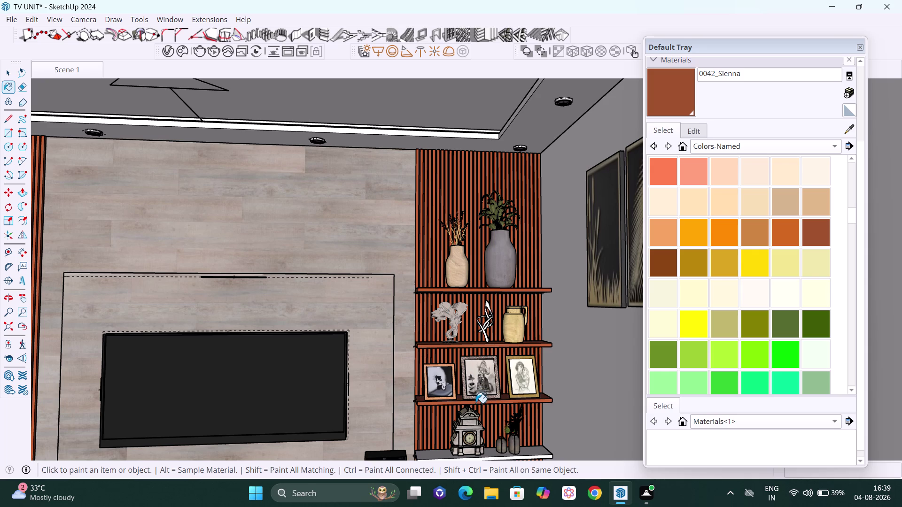
Pan down to the bottom shelf and paint it sienna brown.
scroll(down, 3)
key(h)
drag(471, 360, 467, 301)
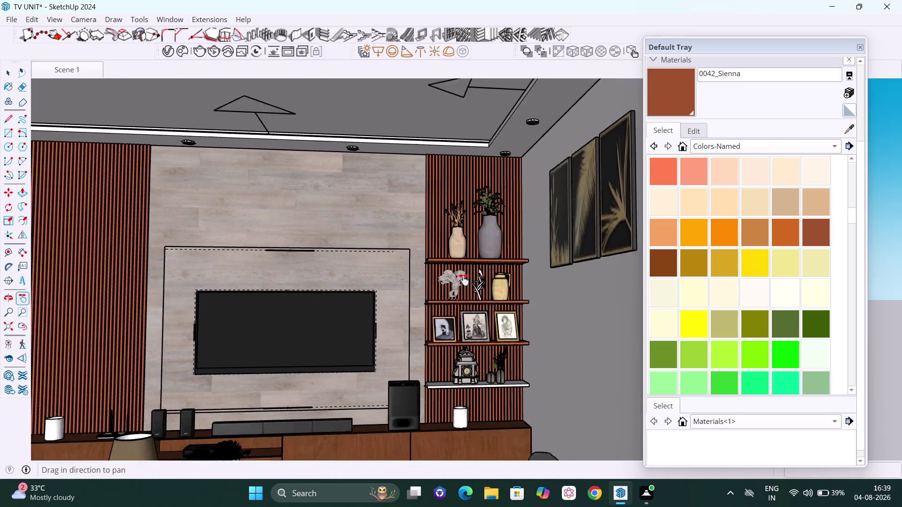
drag(467, 302, 456, 236)
scroll(up, 3)
middle_drag(447, 291, 448, 300)
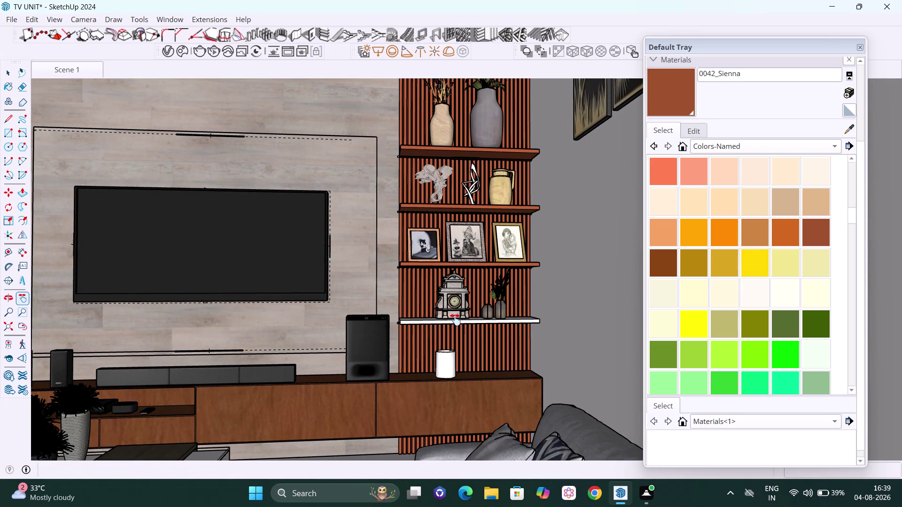
key(Escape)
click(462, 323)
View the room from outside, then load the 0043_SaddleBrown colour.
scroll(down, 3)
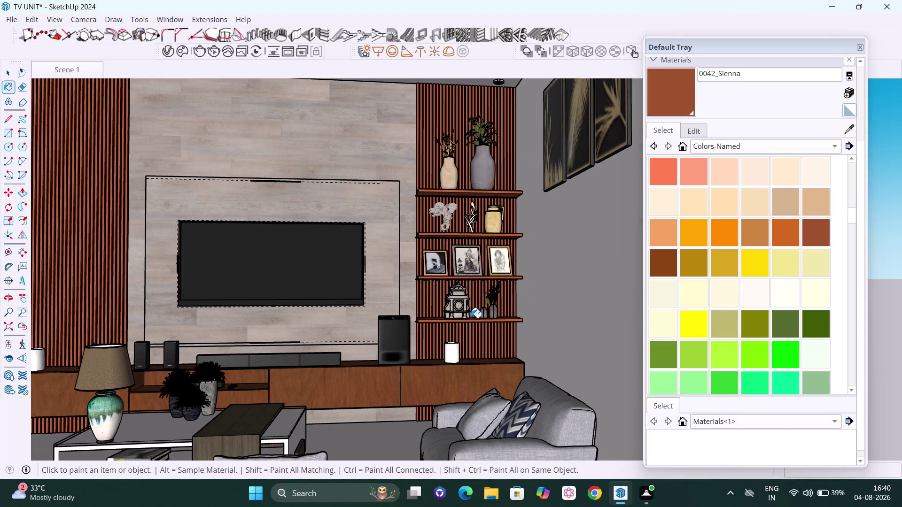
key(space)
scroll(down, 3)
scroll(down, 3)
middle_drag(457, 293, 451, 296)
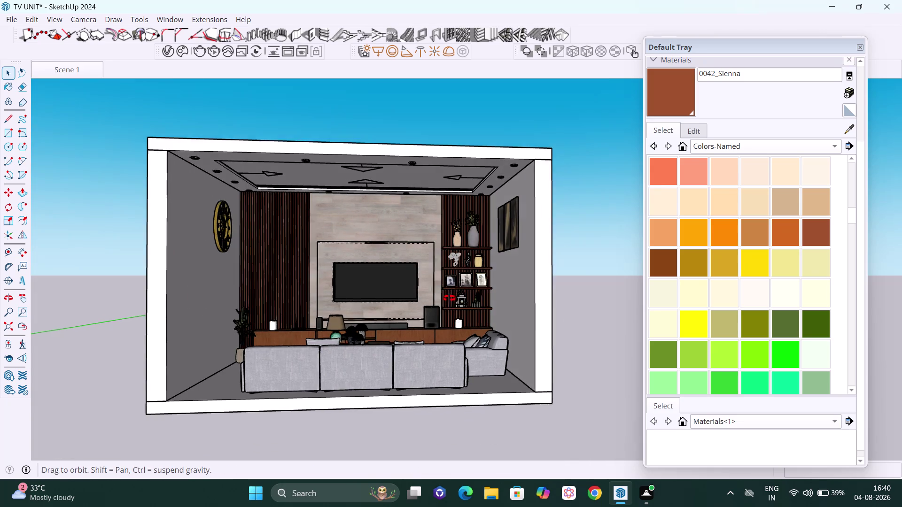
middle_drag(450, 296, 450, 335)
scroll(up, 3)
scroll(up, 3)
scroll(down, 3)
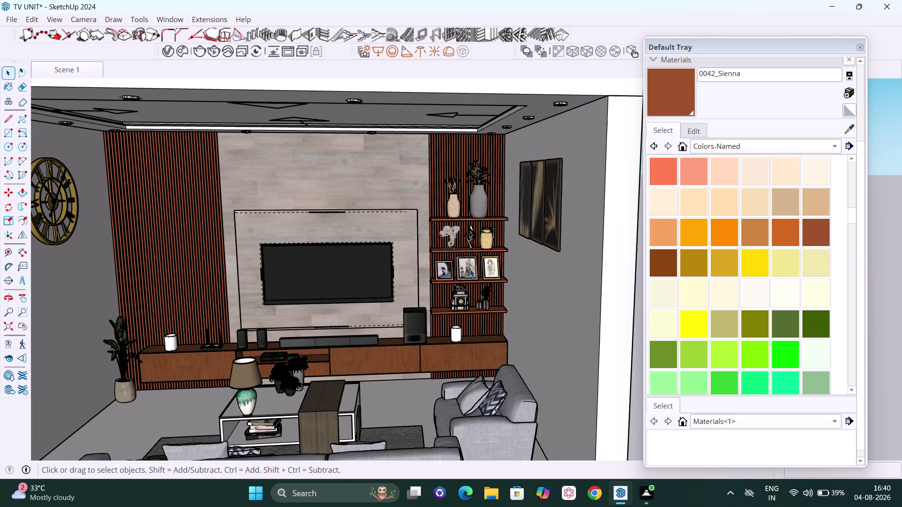
middle_click(469, 269)
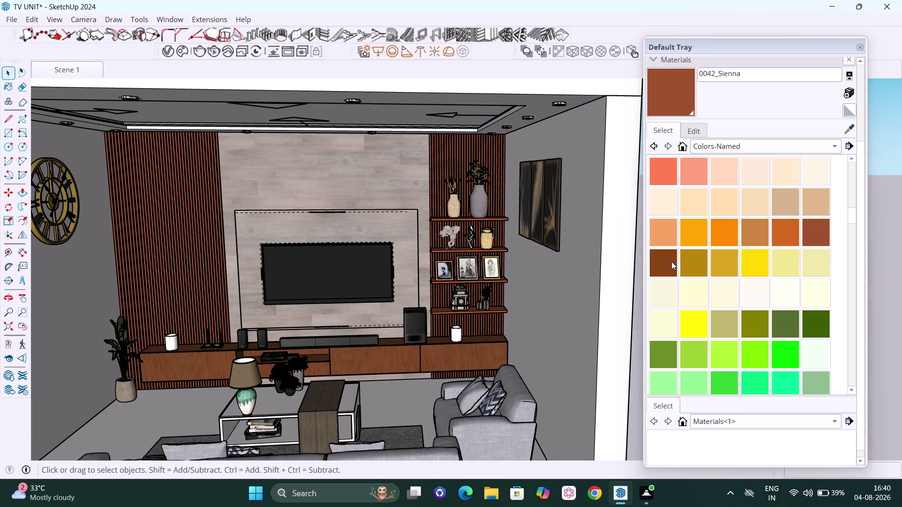
click(671, 262)
Zoom in on the TV unit shelving with its vases, frames and clock.
click(476, 151)
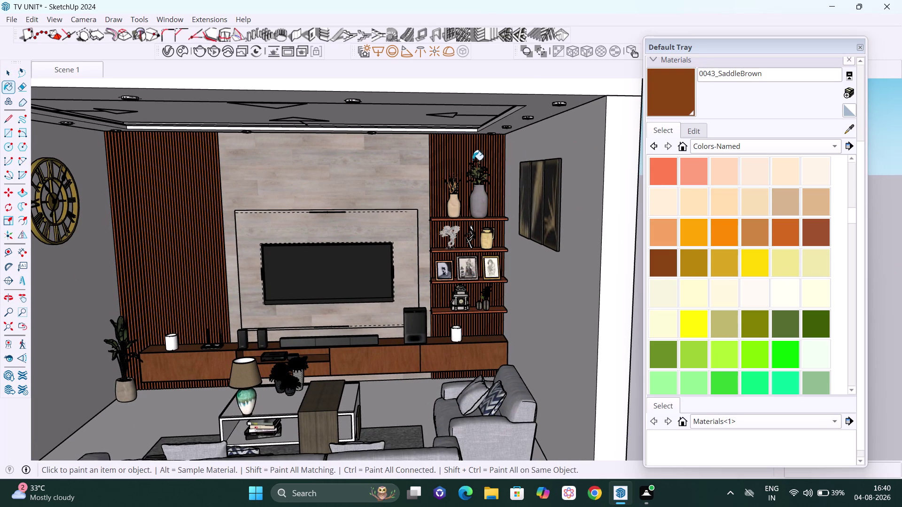
scroll(up, 3)
scroll(up, 3)
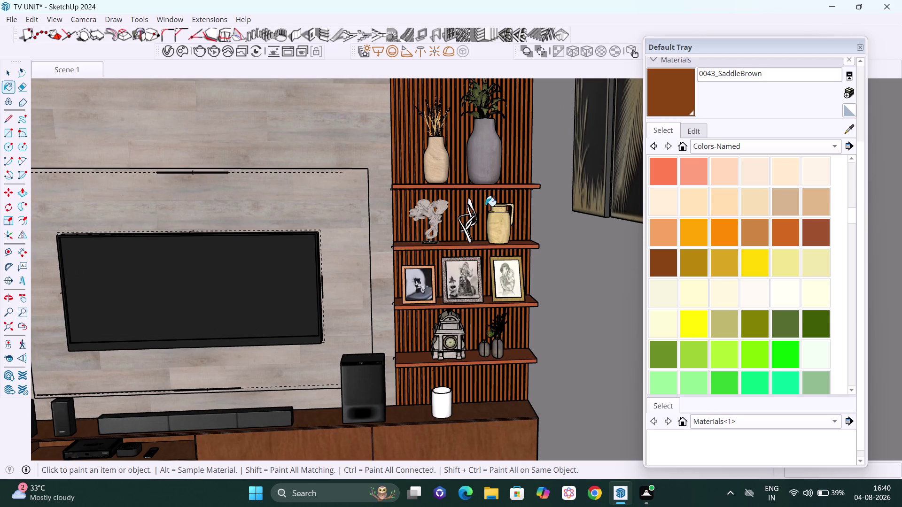
scroll(down, 3)
scroll(down, 3)
scroll(down, 3)
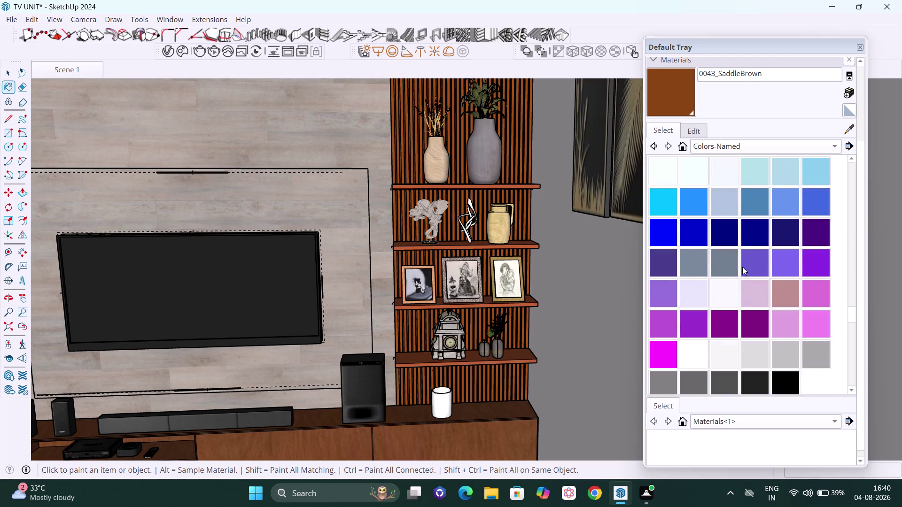
scroll(down, 3)
scroll(down, 3)
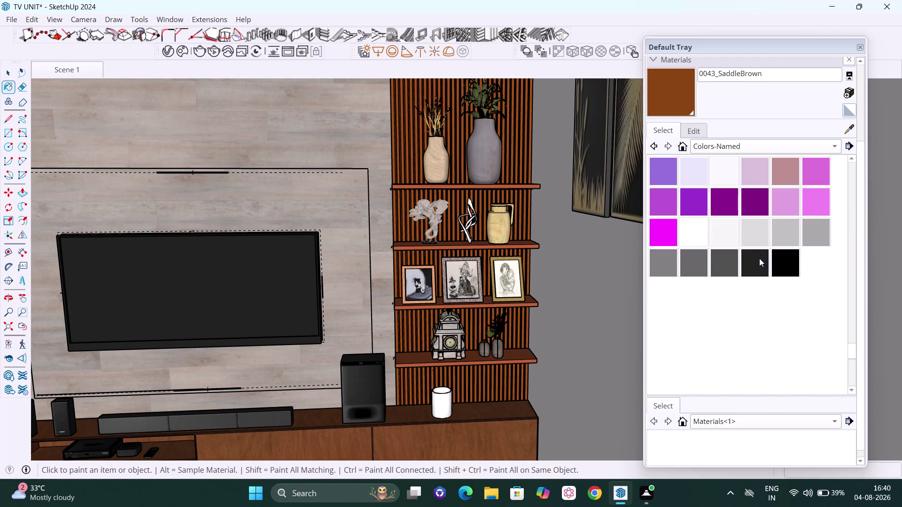
scroll(down, 3)
scroll(up, 3)
scroll(up, 3)
scroll(up, 3)
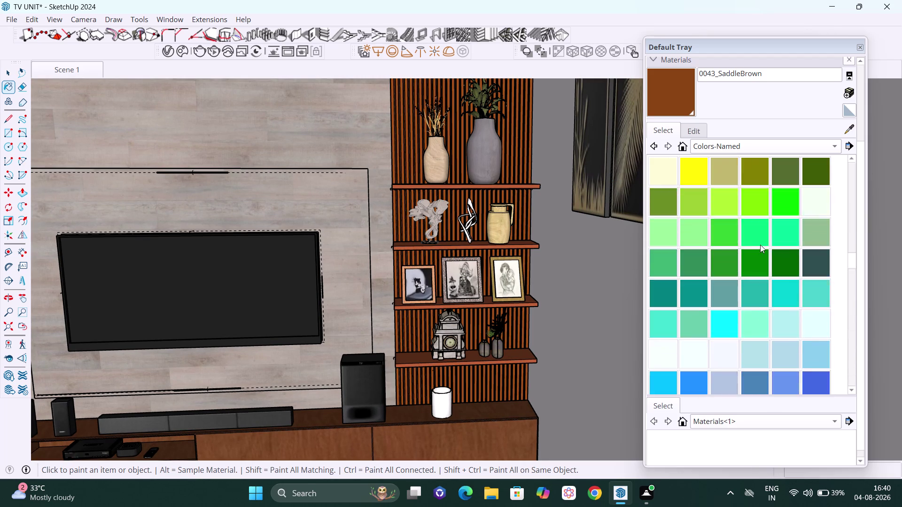
scroll(up, 3)
scroll(down, 3)
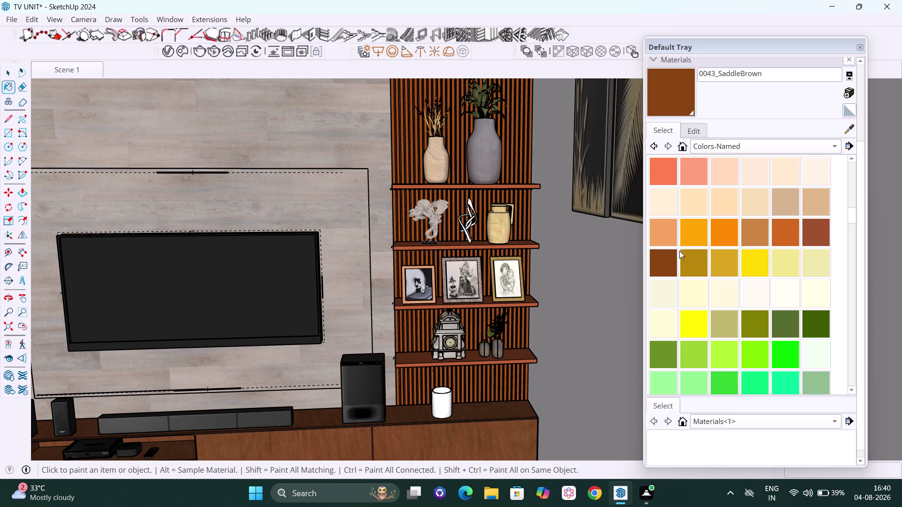
Paint parts of the shelving, alternating between Saddle Brown and Sienna.
click(665, 253)
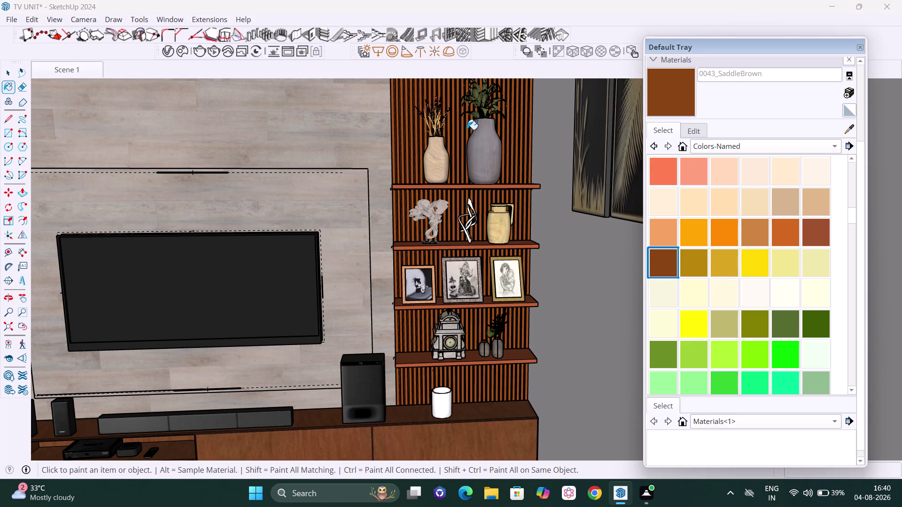
click(446, 95)
click(491, 305)
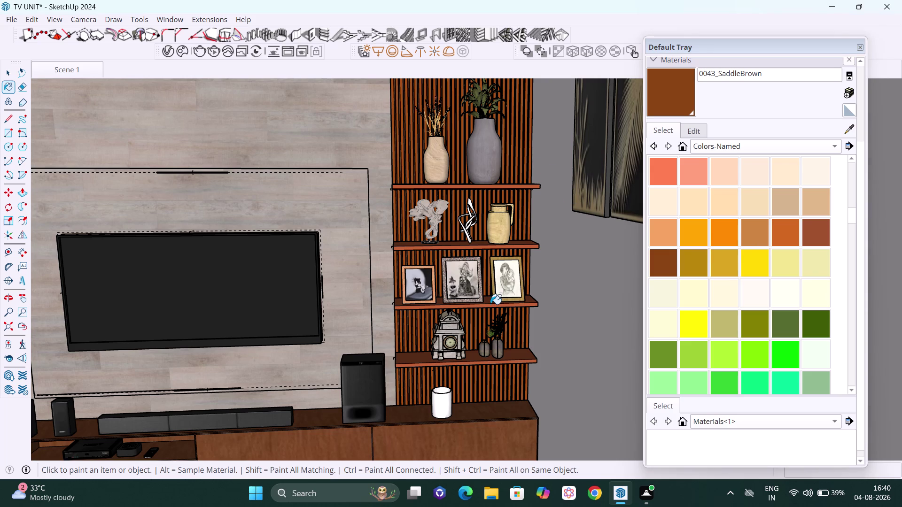
click(819, 233)
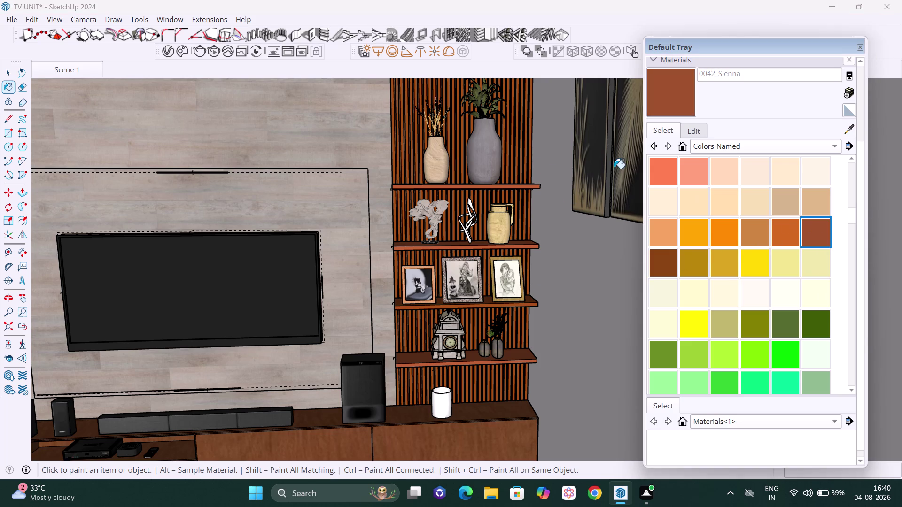
click(508, 155)
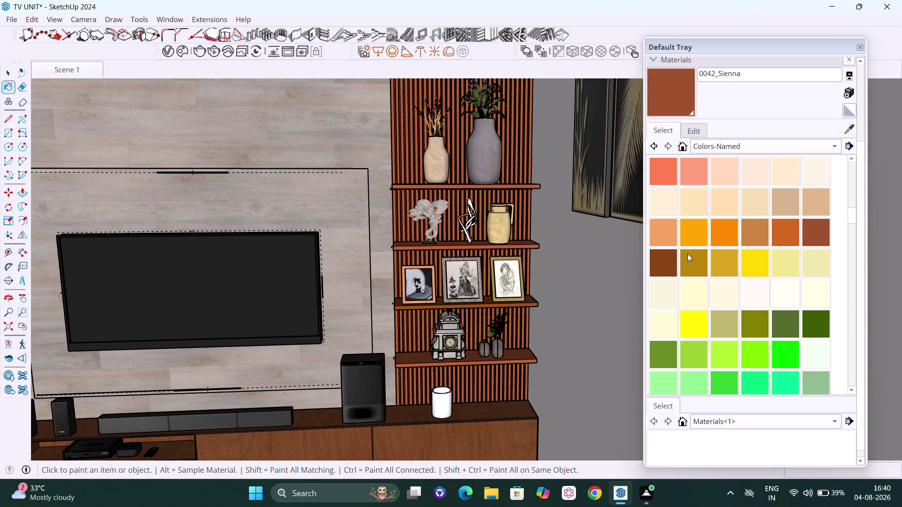
click(661, 259)
click(508, 131)
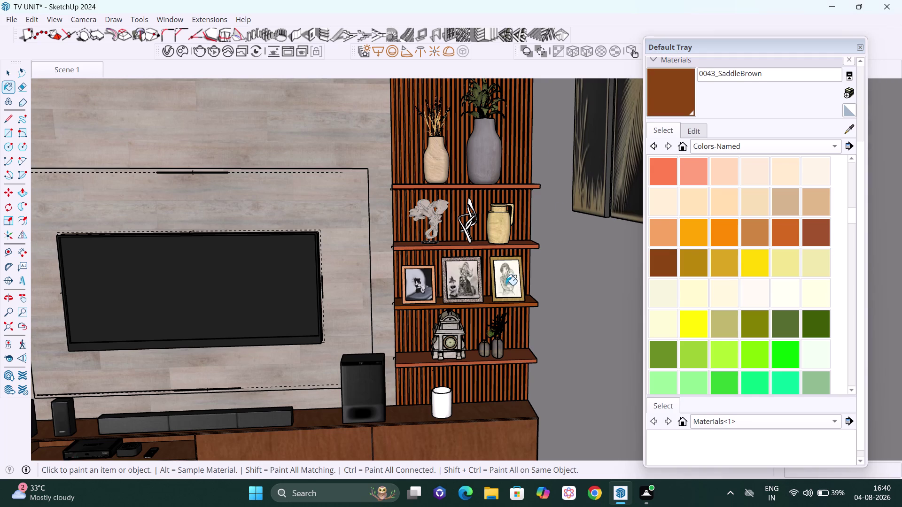
Paint the remaining display shelves saddle brown against the sienna slats.
scroll(up, 3)
scroll(up, 3)
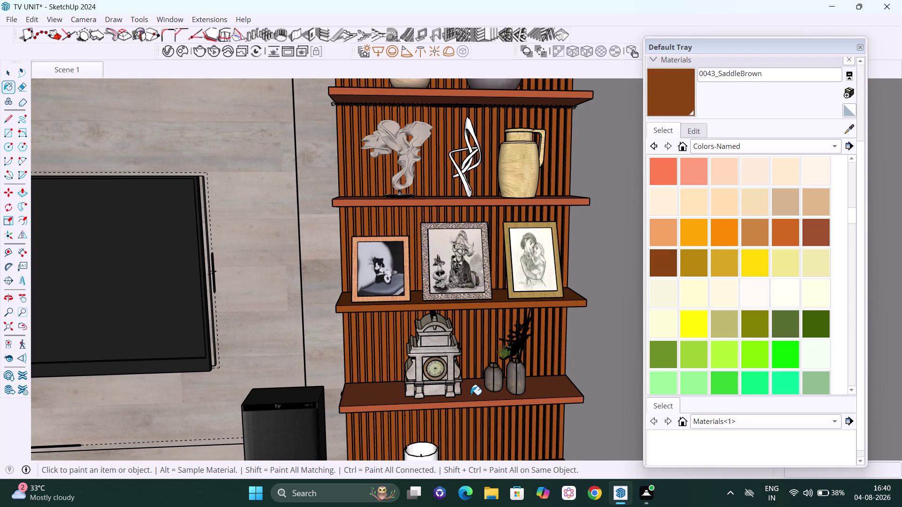
click(471, 397)
click(500, 306)
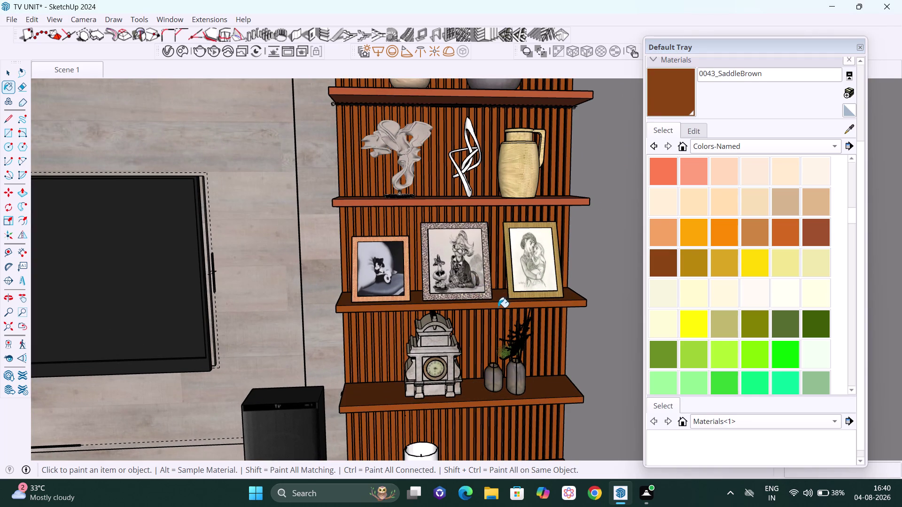
click(495, 201)
scroll(down, 3)
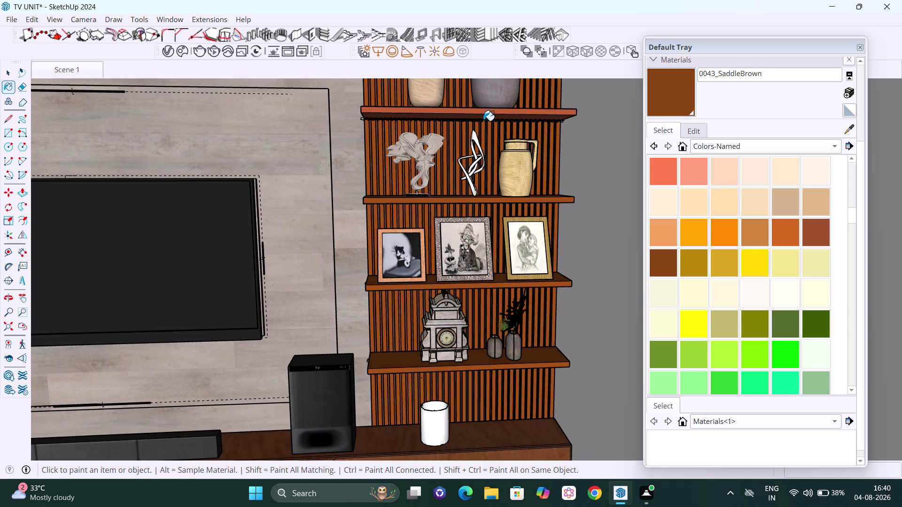
click(480, 111)
key(space)
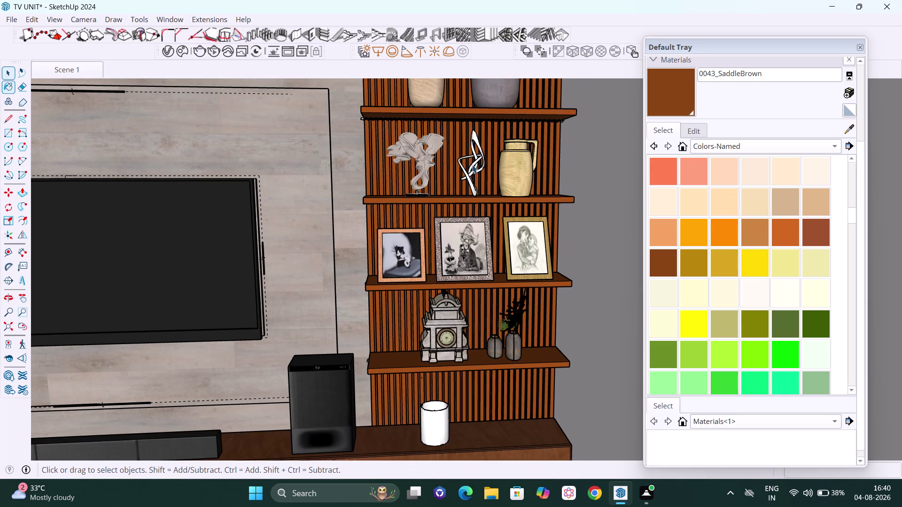
Zoom out and pan so the whole room box is centred in view.
scroll(down, 3)
scroll(down, 3)
scroll(down, 3)
middle_drag(471, 162, 393, 169)
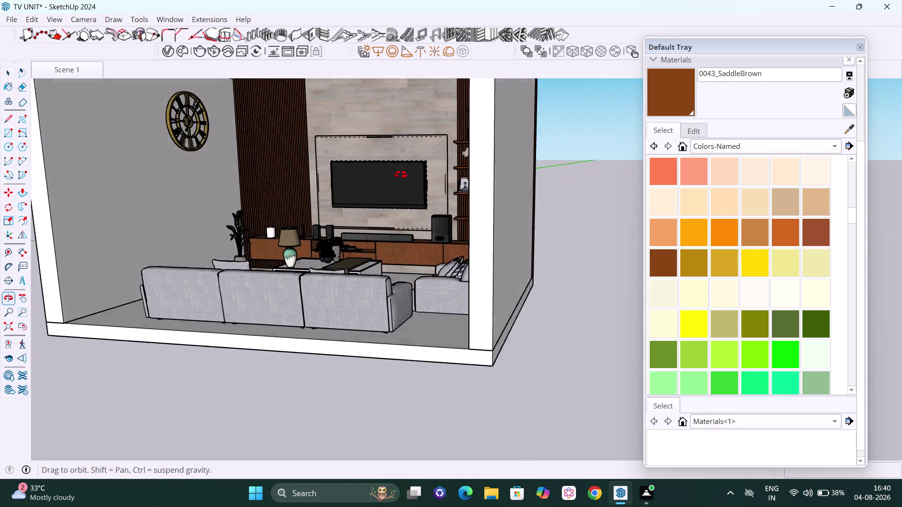
middle_drag(394, 168, 434, 194)
scroll(down, 3)
key(h)
drag(443, 199, 446, 234)
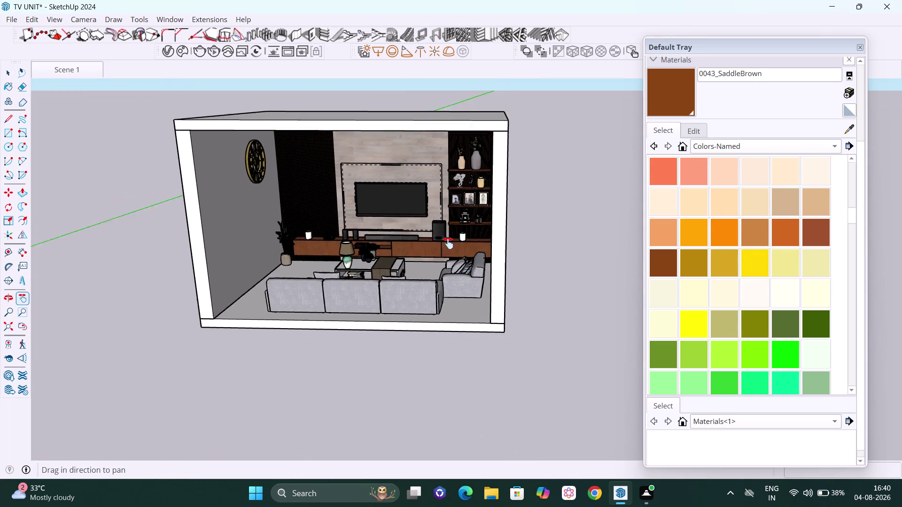
drag(446, 234, 455, 279)
Orbit around the room box, ending on an elevated view.
middle_drag(462, 237, 459, 181)
scroll(up, 3)
middle_drag(442, 261, 442, 261)
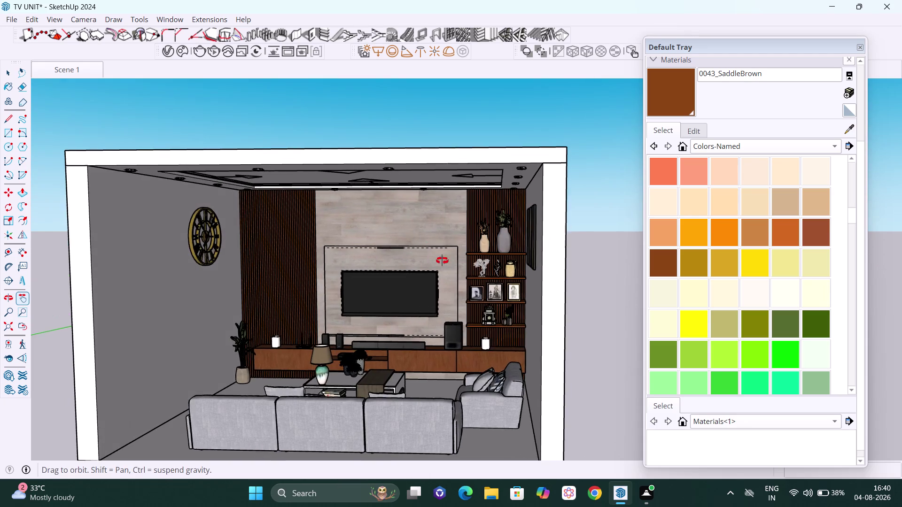
middle_drag(442, 261, 472, 200)
scroll(down, 3)
middle_drag(468, 179, 459, 189)
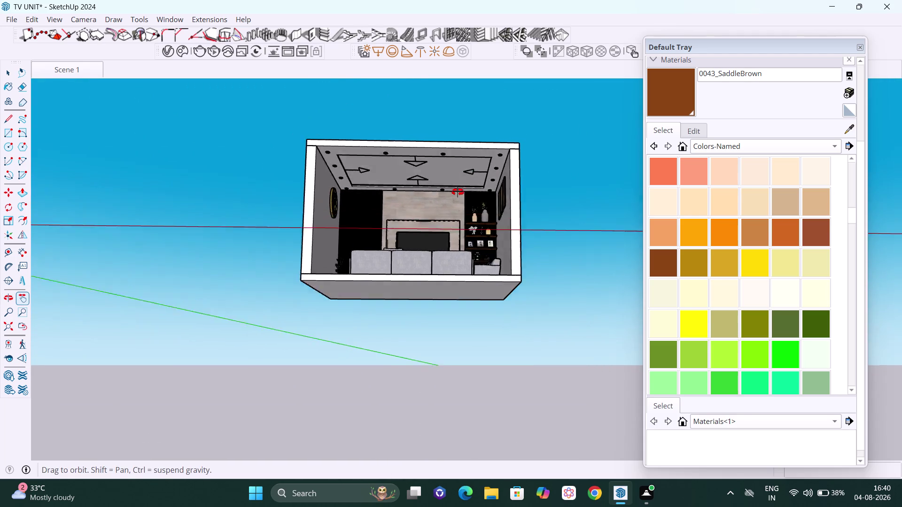
middle_drag(460, 188, 461, 312)
key(space)
Select the room's top roof slab.
double_click(544, 163)
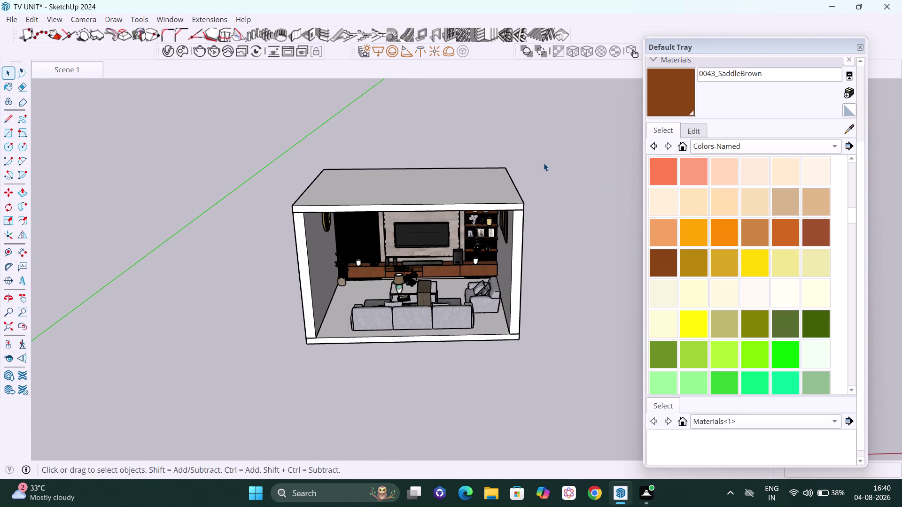
click(505, 191)
double_click(505, 191)
click(498, 193)
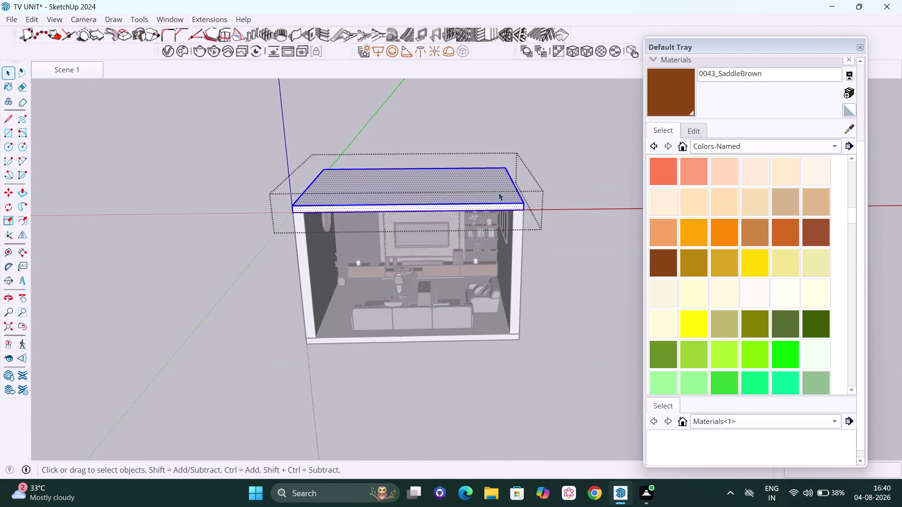
click(495, 196)
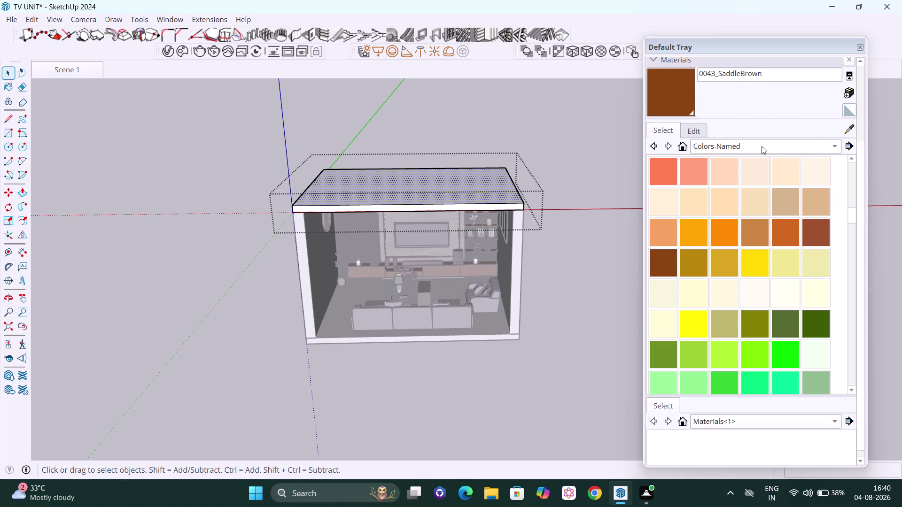
Load Blacktop Old 01 from the Asphalt and Concrete materials collection.
click(761, 146)
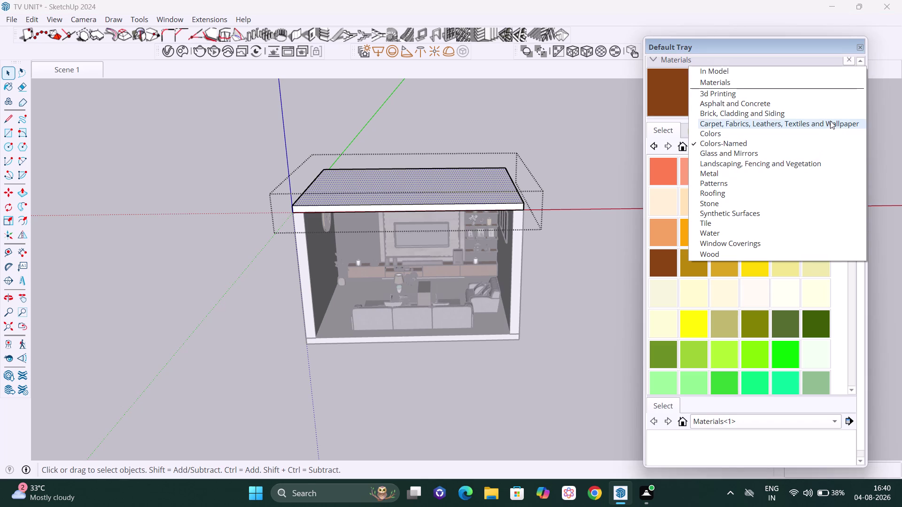
click(759, 106)
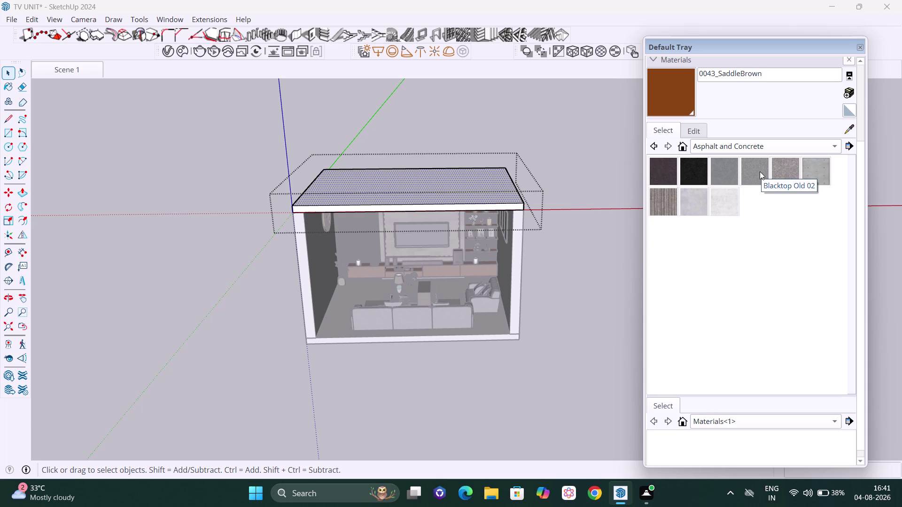
click(727, 173)
scroll(up, 3)
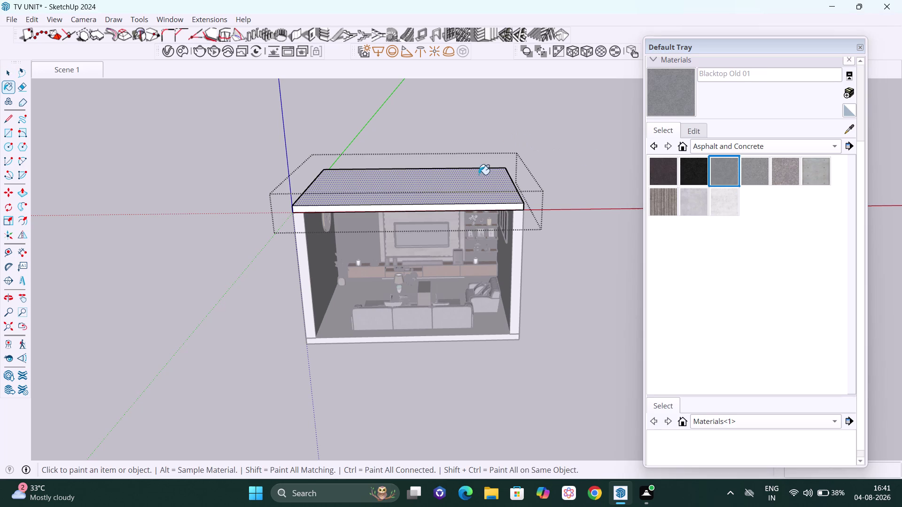
Paint the roof slab's top and front edge with Blacktop Old 01.
middle_drag(478, 178, 475, 193)
click(476, 201)
middle_drag(525, 219, 478, 176)
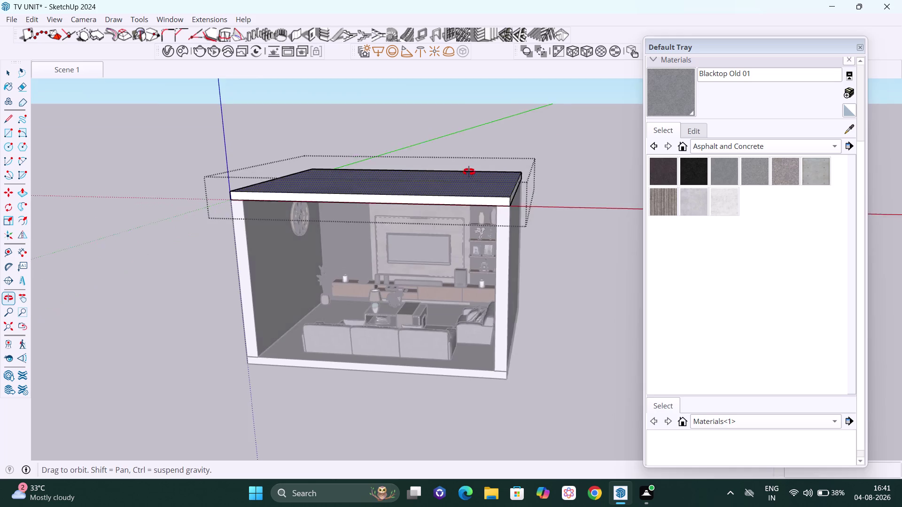
middle_drag(478, 176, 466, 171)
scroll(up, 3)
click(484, 201)
click(508, 195)
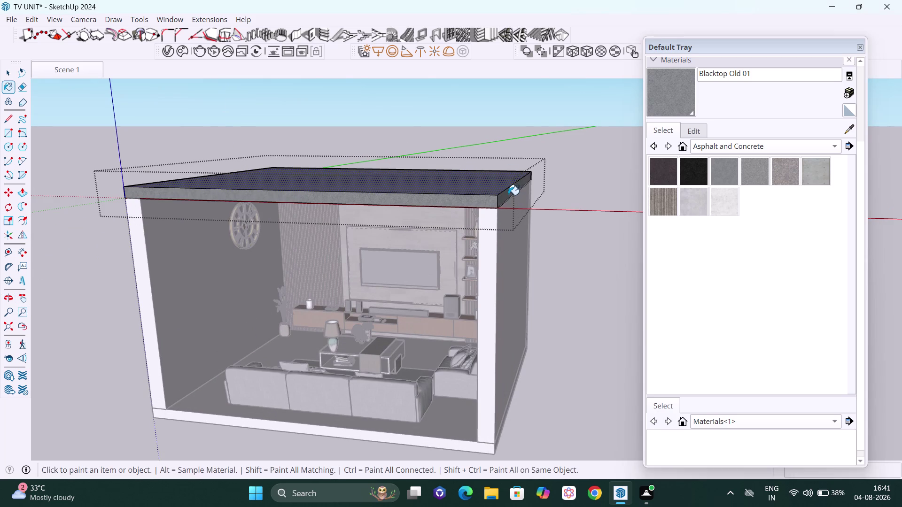
scroll(down, 3)
Orbit to the room's sides and paint the remaining roof edges asphalt.
middle_drag(405, 181, 720, 181)
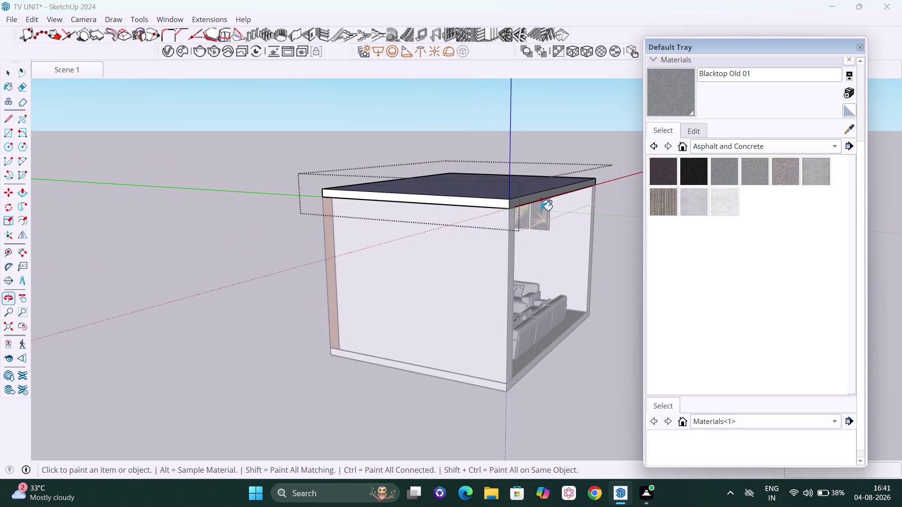
scroll(up, 3)
click(467, 204)
scroll(down, 3)
middle_drag(389, 197, 696, 238)
scroll(up, 3)
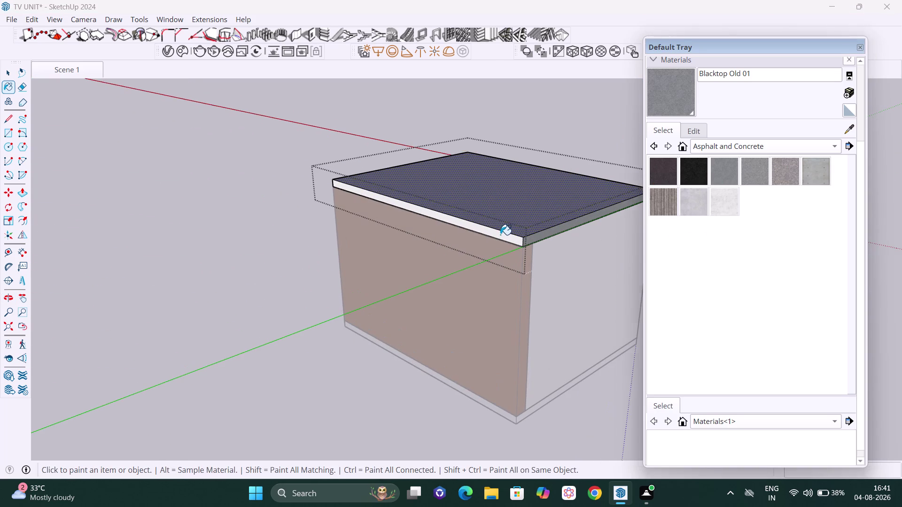
click(500, 235)
Clear the selection and orbit around to inspect the painted roof.
key(space)
click(261, 312)
scroll(down, 3)
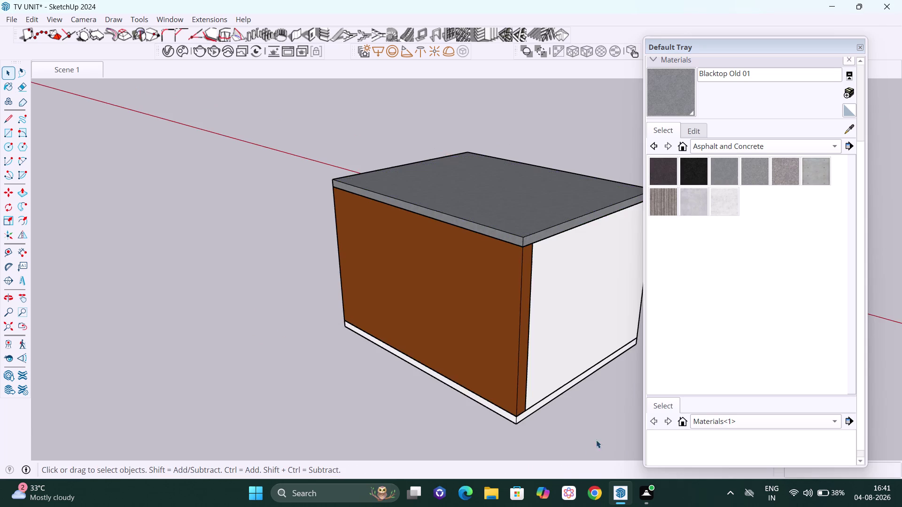
middle_drag(604, 438, 455, 361)
scroll(down, 3)
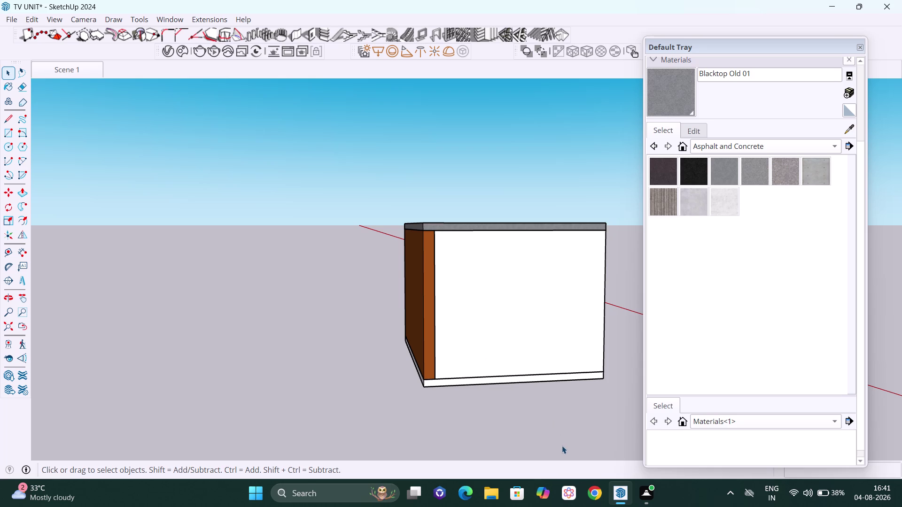
scroll(up, 3)
scroll(up, 3)
scroll(down, 3)
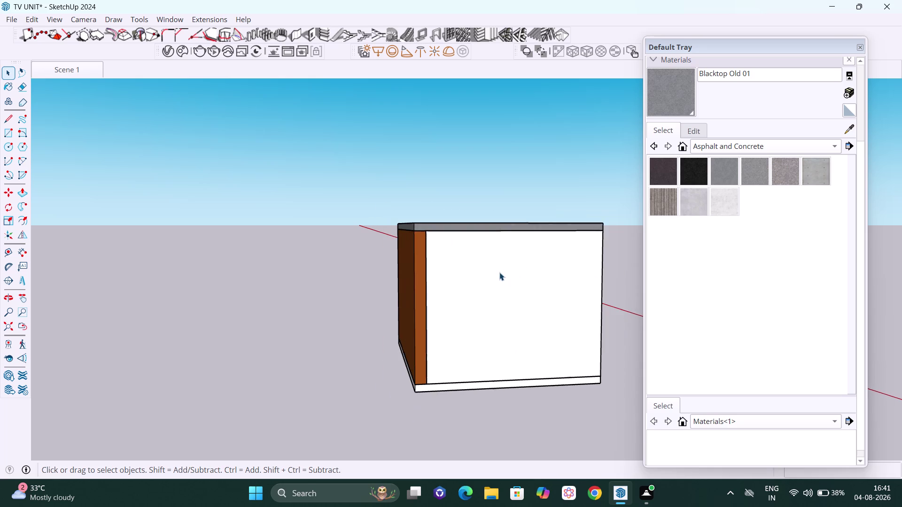
middle_drag(497, 270, 616, 322)
scroll(up, 3)
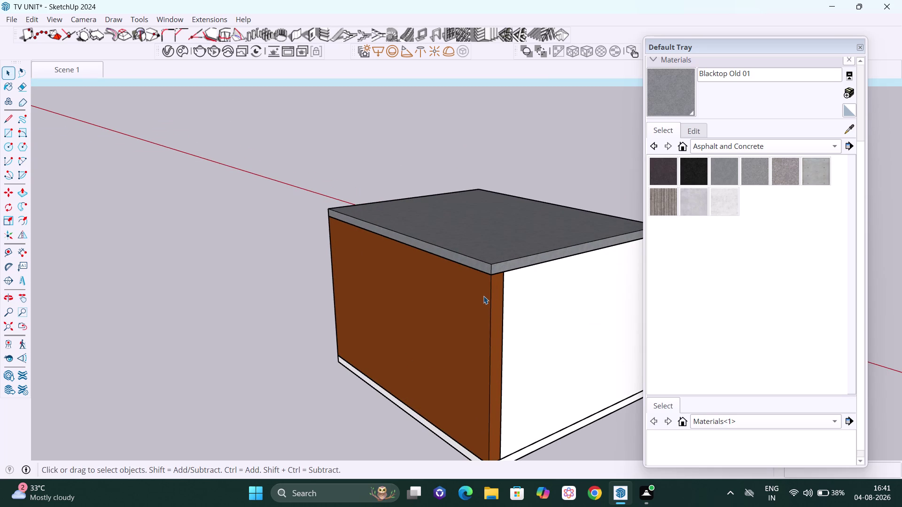
Enter the room box, switch to named colours, and sample the wall material.
double_click(483, 296)
click(488, 296)
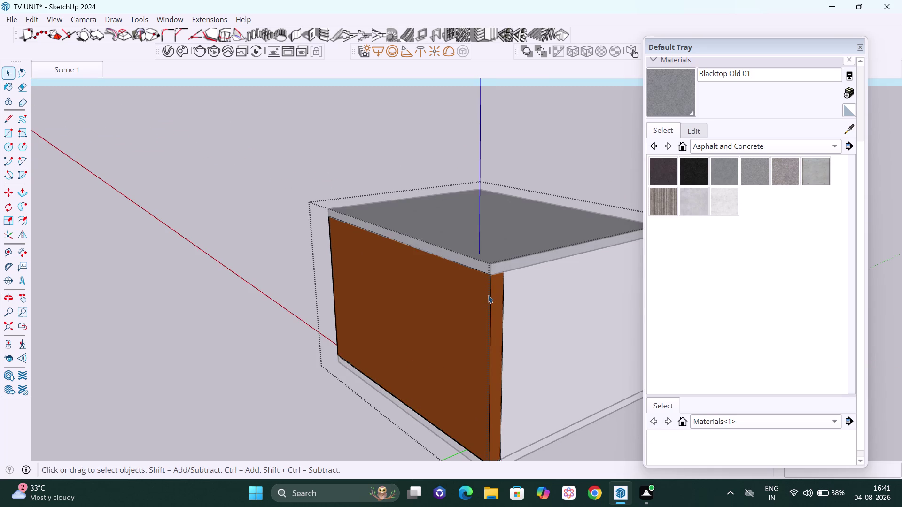
click(742, 141)
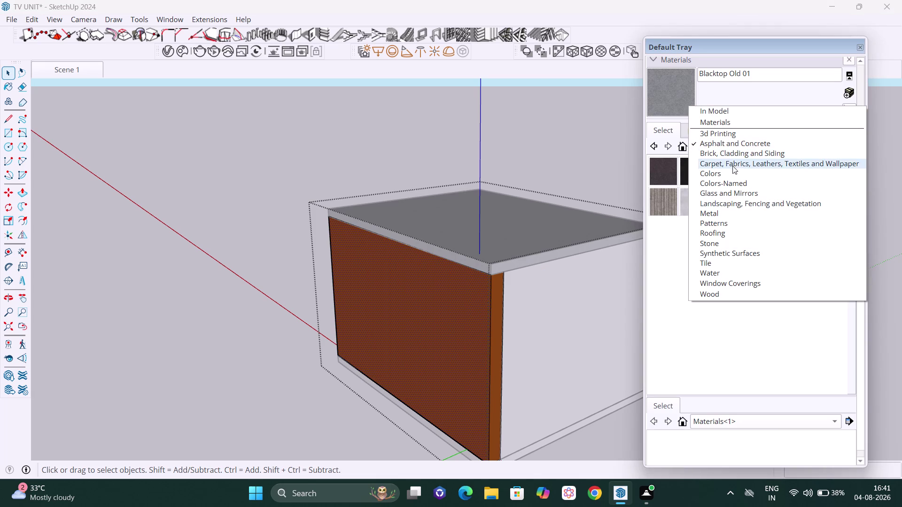
click(742, 186)
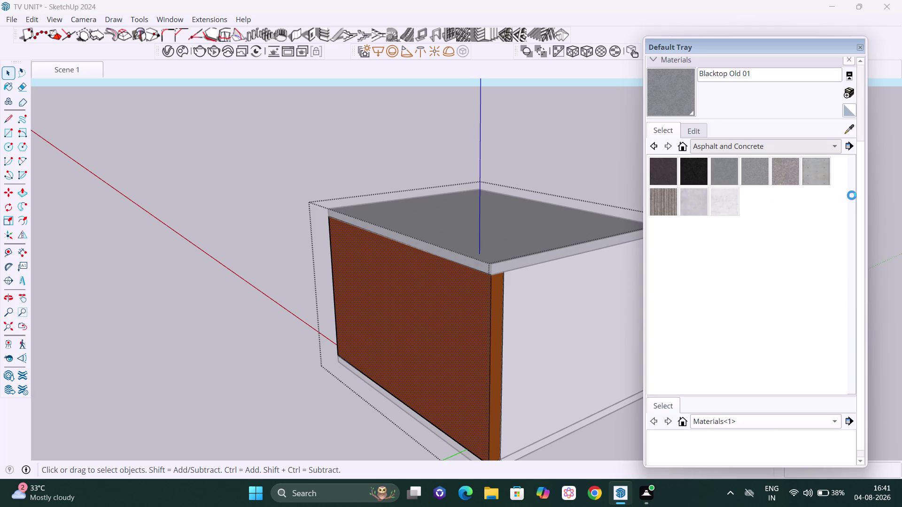
click(855, 126)
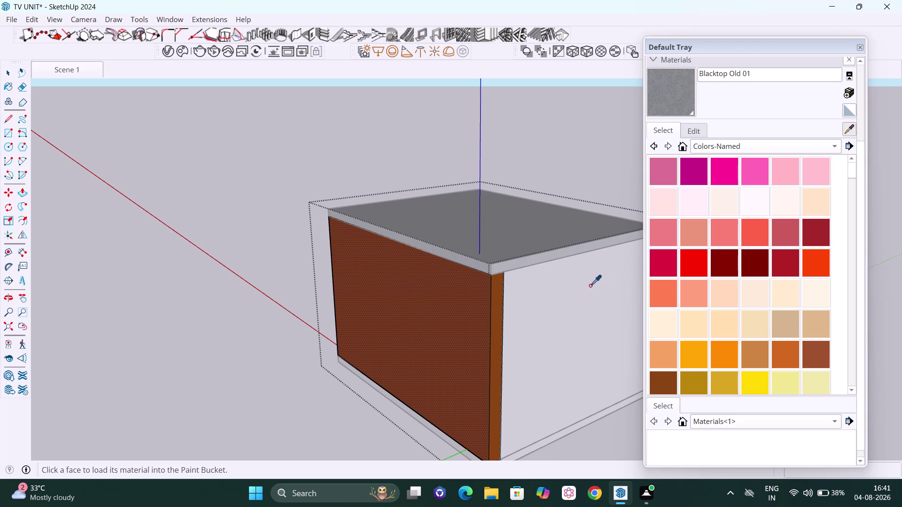
click(589, 286)
Scroll through the Colors-Named swatches and pick 0117_GhostWhite.
click(476, 327)
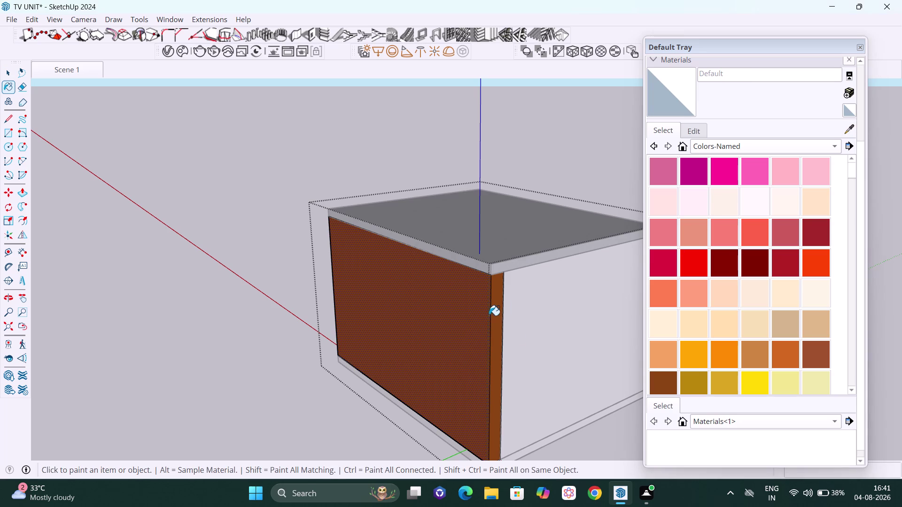
scroll(up, 3)
click(501, 297)
key(space)
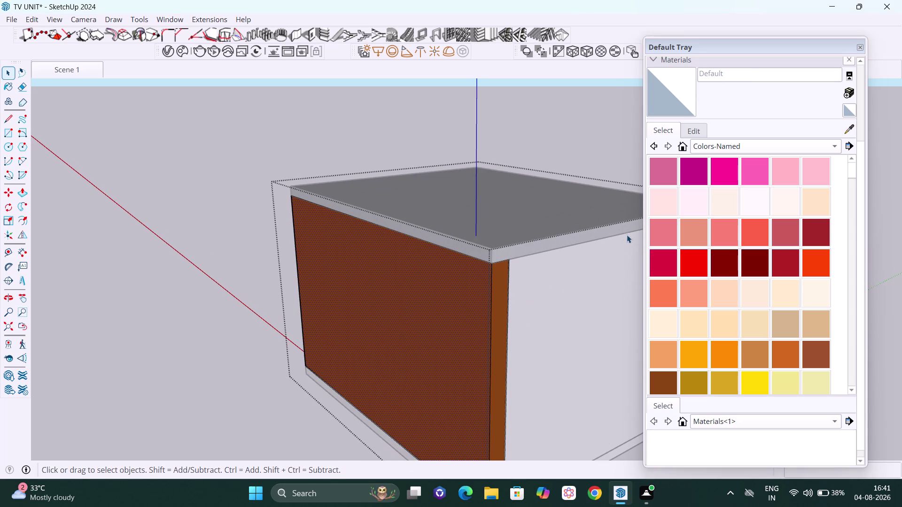
scroll(up, 3)
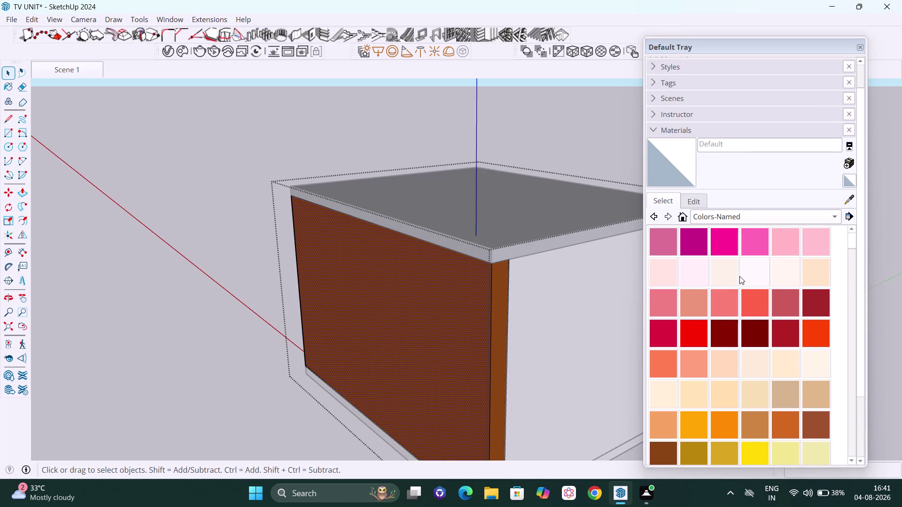
scroll(down, 3)
scroll(down, 3)
scroll(down, 3)
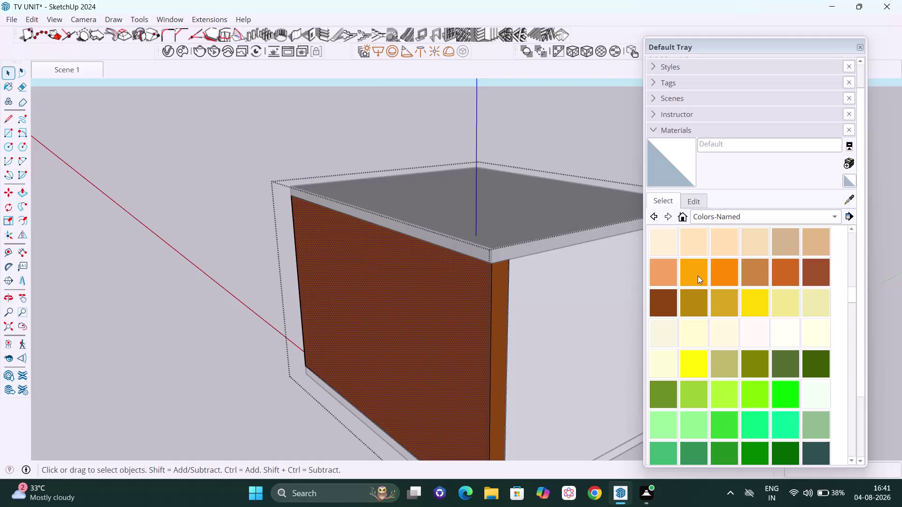
scroll(up, 3)
scroll(down, 3)
scroll(down, 3)
scroll(down, 3)
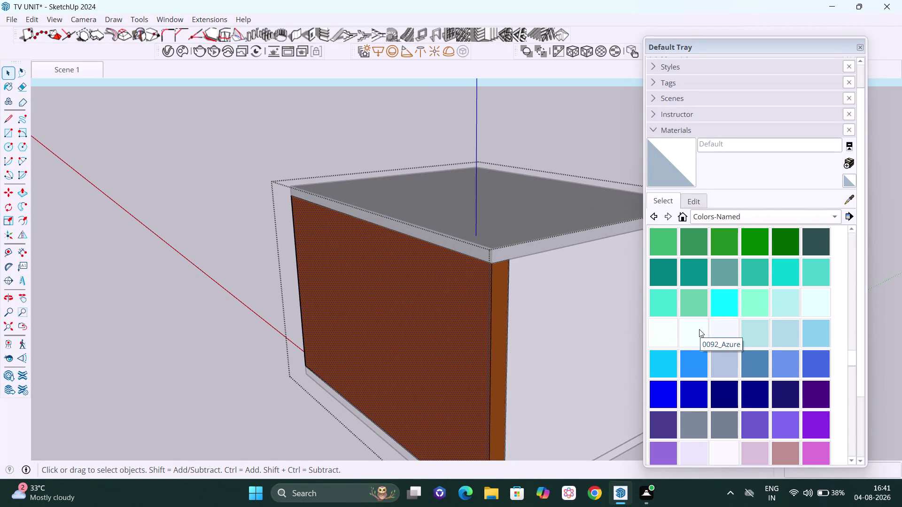
scroll(down, 3)
scroll(down, 3)
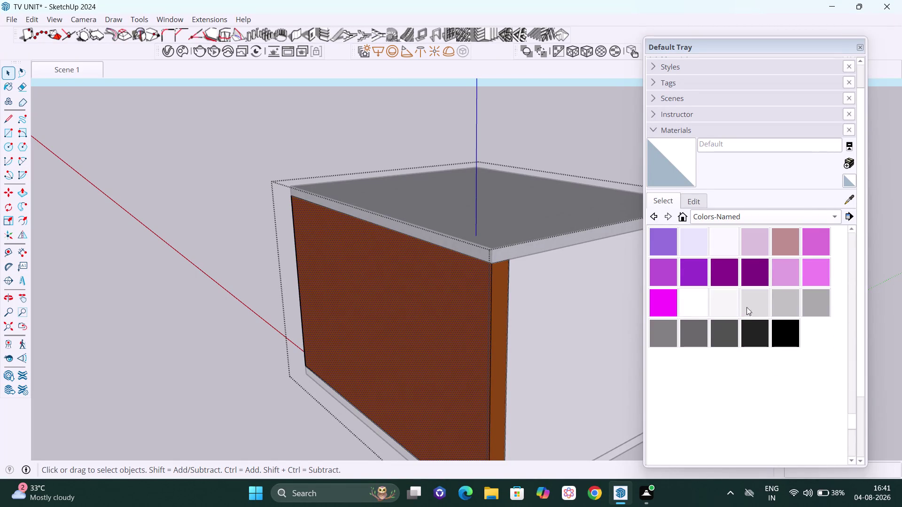
click(727, 244)
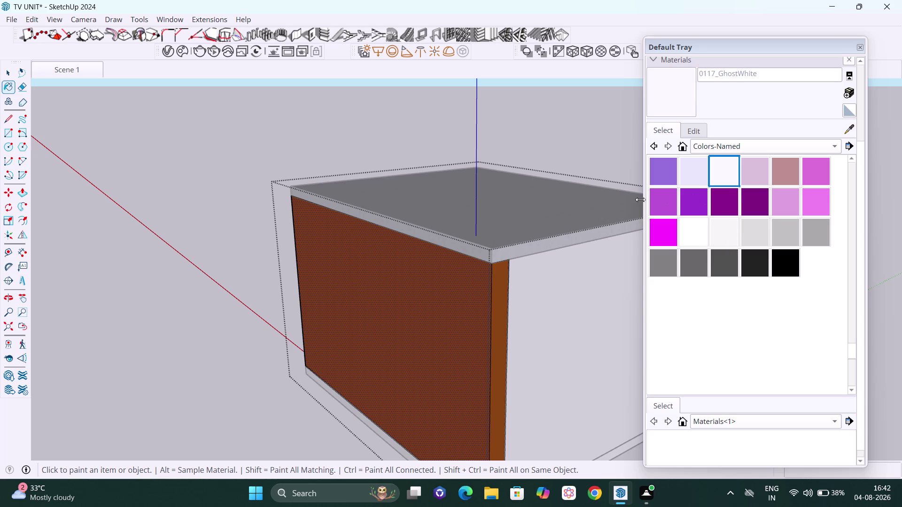
Paint the box's brown front face, edge strip and side face Ghost White.
click(482, 306)
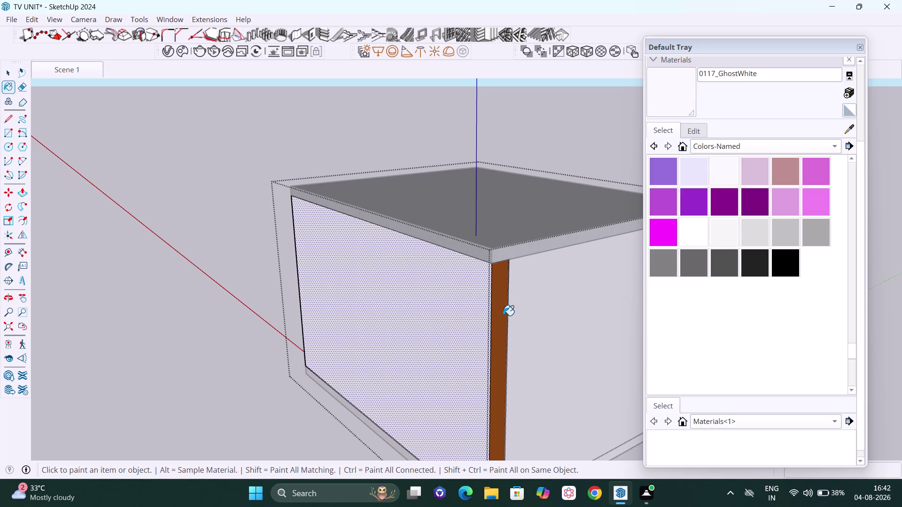
click(500, 313)
scroll(down, 3)
middle_drag(451, 240, 453, 232)
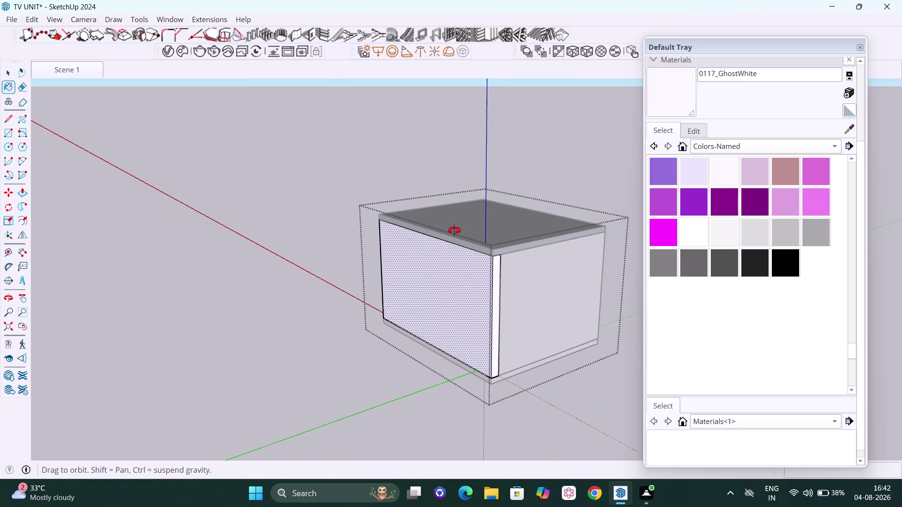
middle_drag(453, 232, 896, 326)
scroll(up, 3)
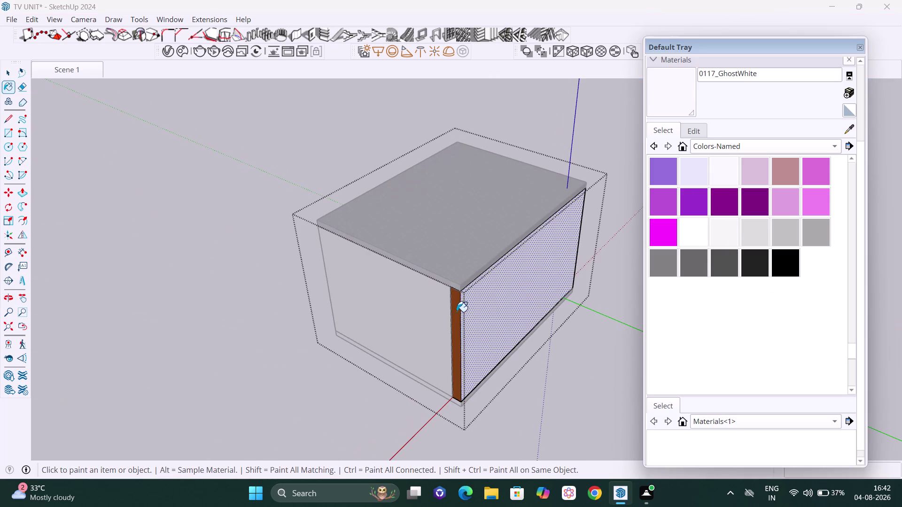
click(457, 312)
key(space)
Exit the box and orbit the view back around to the living room.
click(194, 281)
scroll(down, 3)
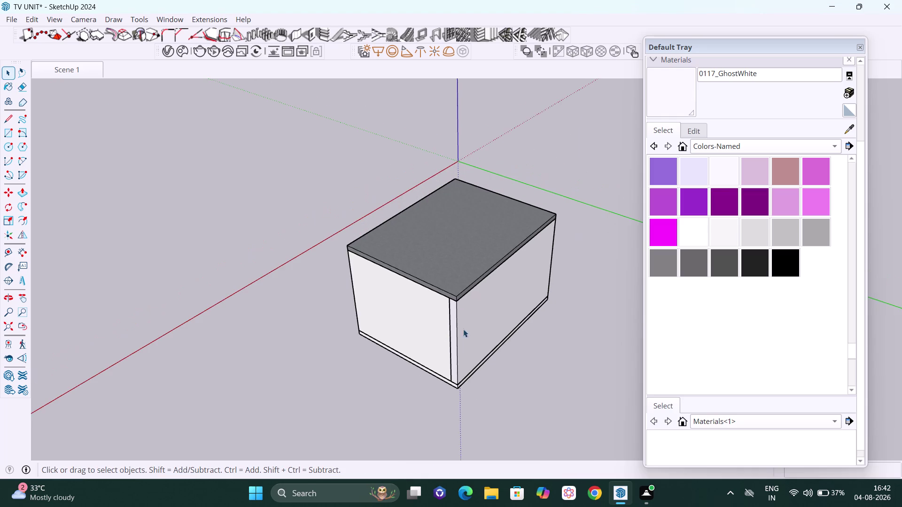
middle_drag(423, 285, 333, 256)
middle_drag(529, 280, 268, 257)
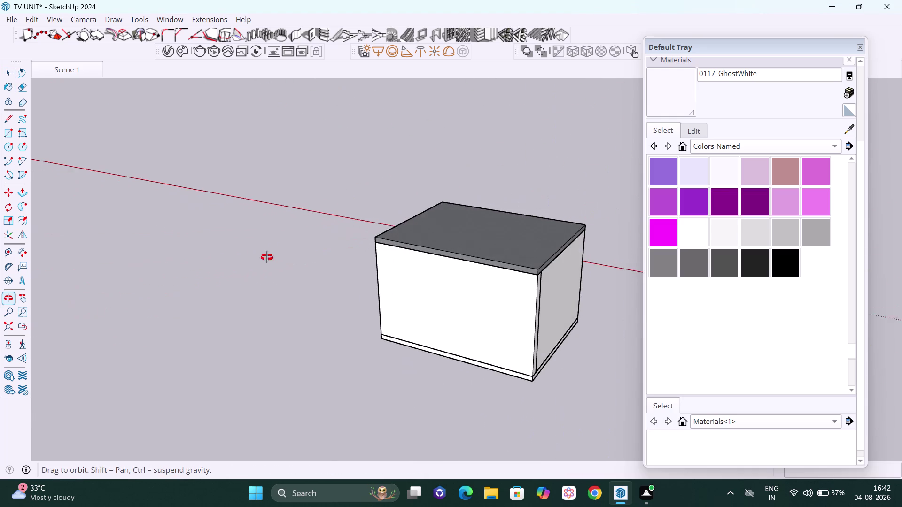
middle_drag(267, 258, 266, 257)
middle_drag(536, 328, 277, 289)
middle_drag(559, 330, 309, 285)
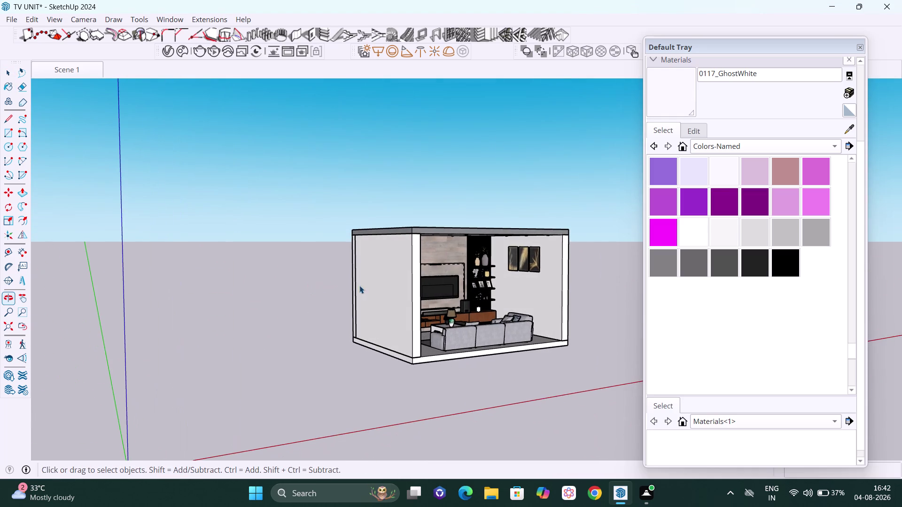
middle_drag(650, 278, 553, 273)
middle_drag(576, 269, 485, 277)
Zoom and orbit to frame the whole room facing the TV wall, then open the material collections list.
scroll(up, 3)
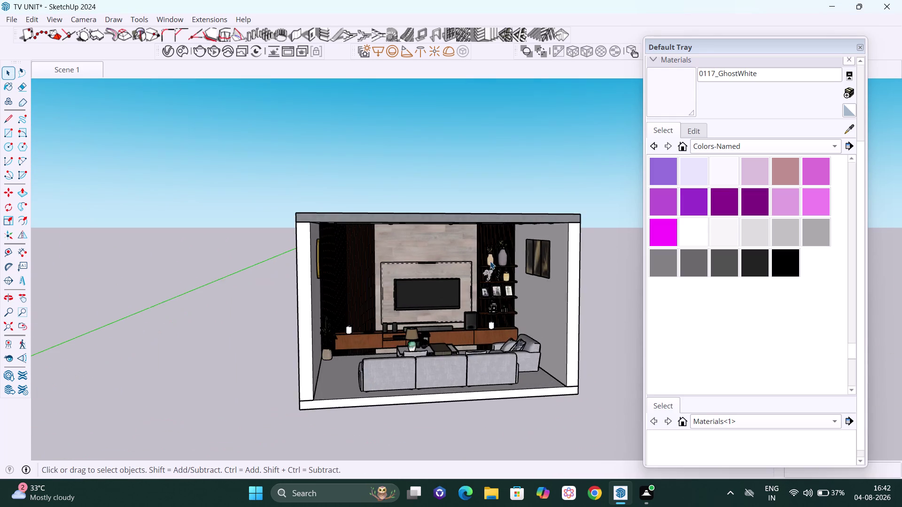
scroll(up, 3)
scroll(down, 3)
middle_drag(510, 282, 465, 262)
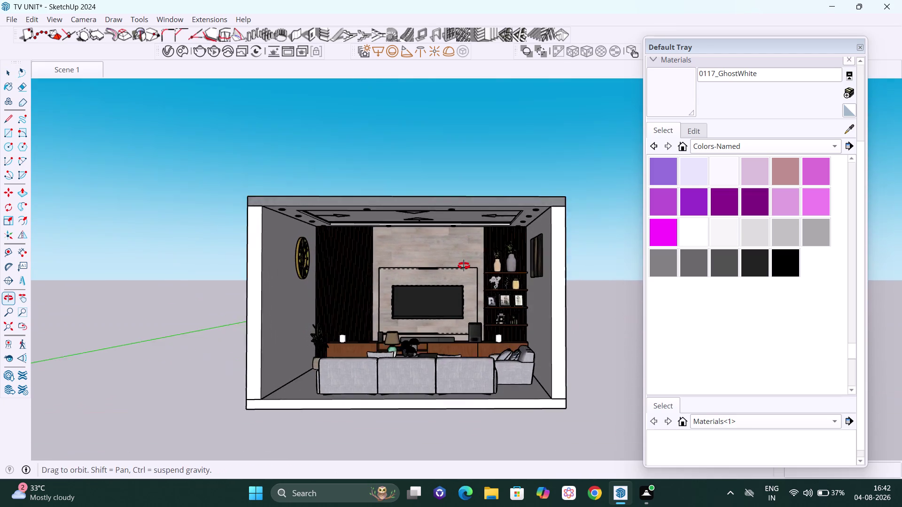
middle_drag(465, 261, 464, 266)
scroll(up, 3)
scroll(up, 3)
middle_drag(487, 267, 492, 271)
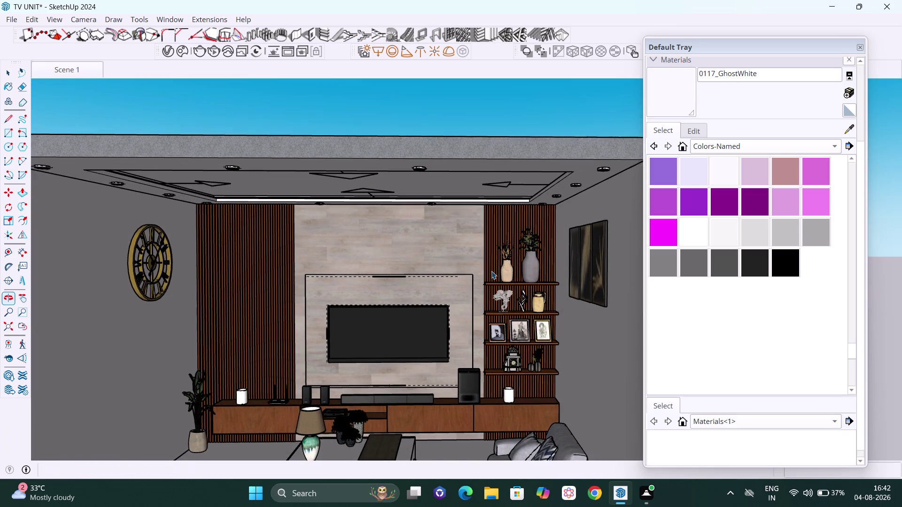
scroll(down, 3)
middle_drag(507, 260, 499, 254)
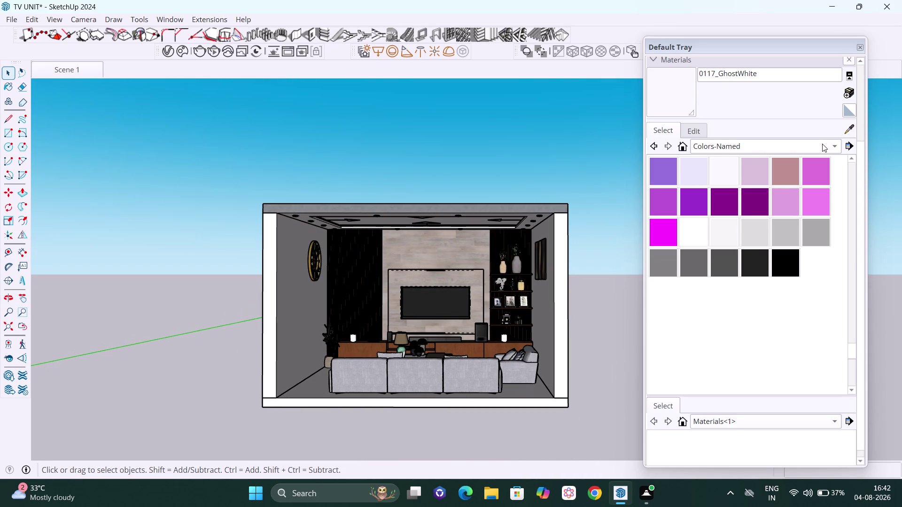
click(821, 144)
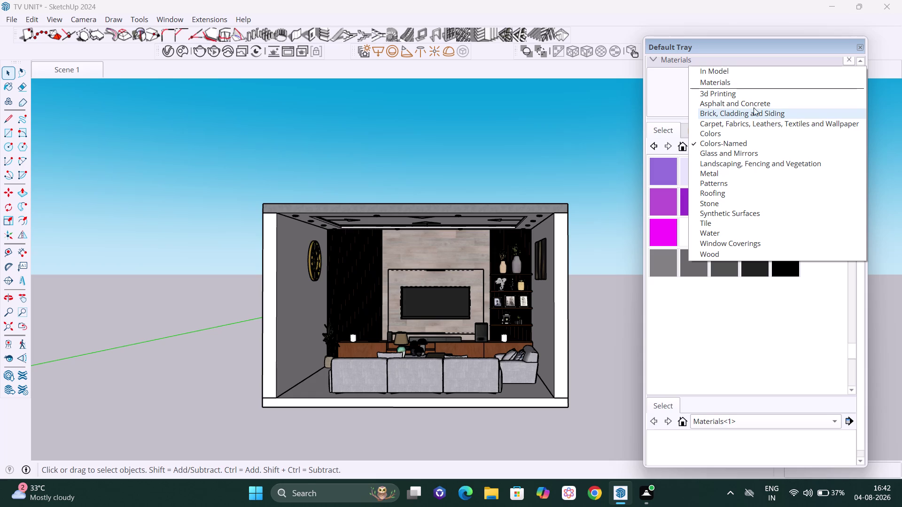
Stay on Colors-Named, zoom toward the TV wall, and pick the 0048_PaleGoldenrod swatch.
click(747, 139)
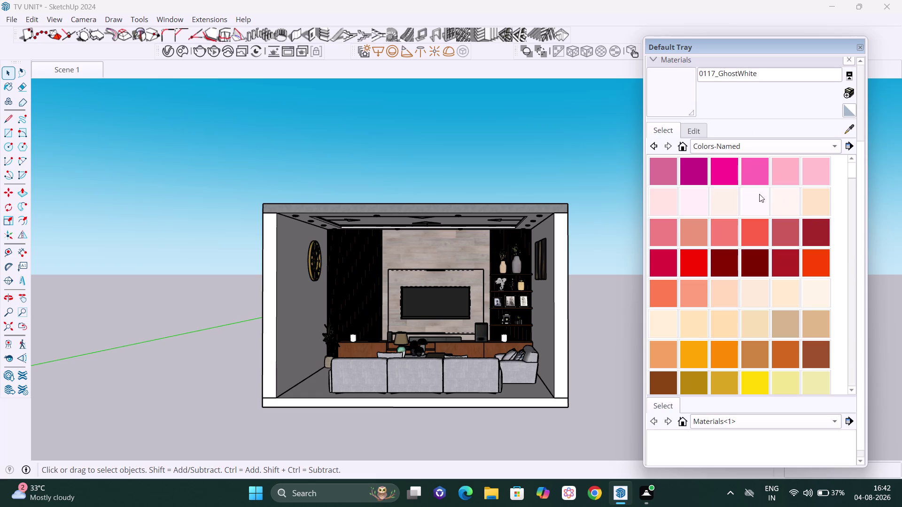
scroll(up, 3)
scroll(up, 3)
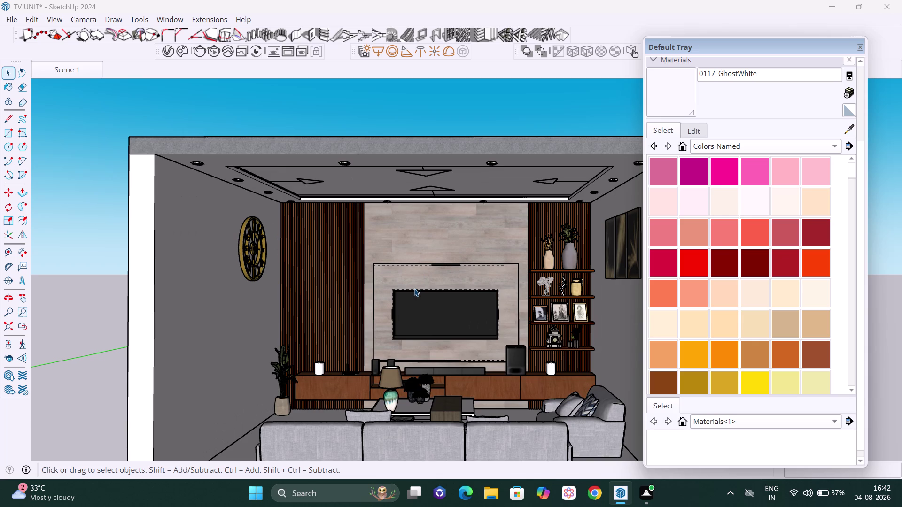
scroll(down, 3)
middle_drag(415, 289, 418, 303)
scroll(up, 3)
scroll(up, 3)
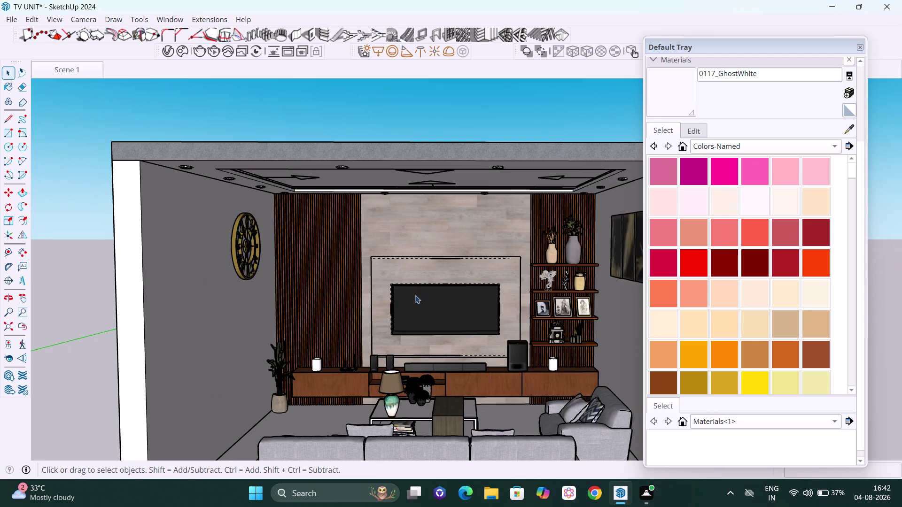
middle_drag(412, 293, 409, 262)
scroll(up, 3)
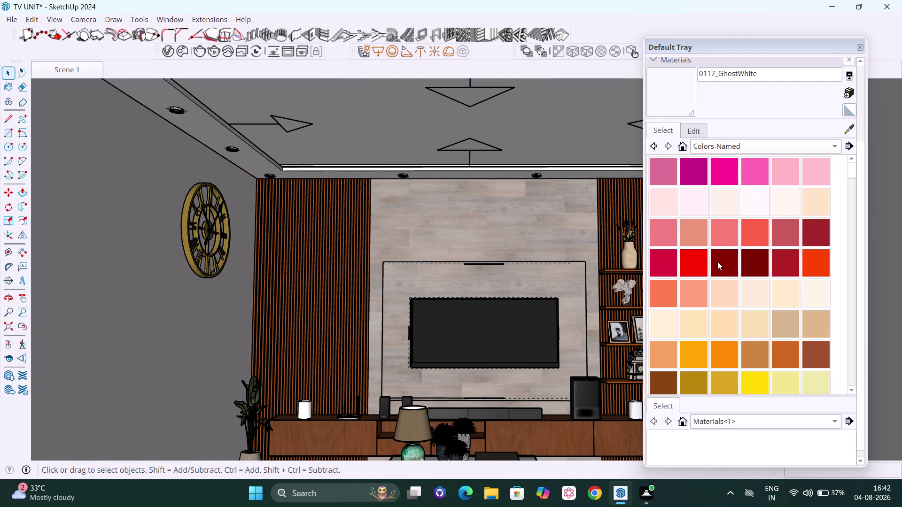
scroll(down, 3)
scroll(down, 3)
scroll(down, 3)
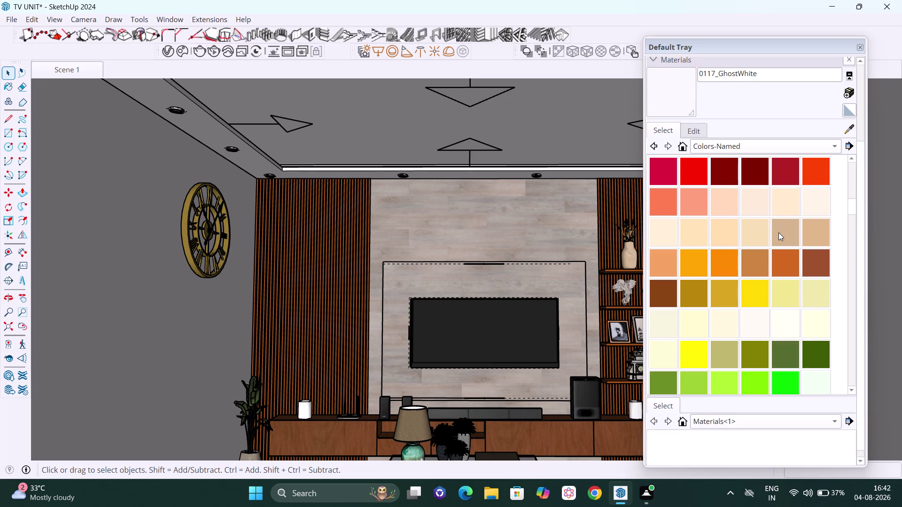
scroll(down, 3)
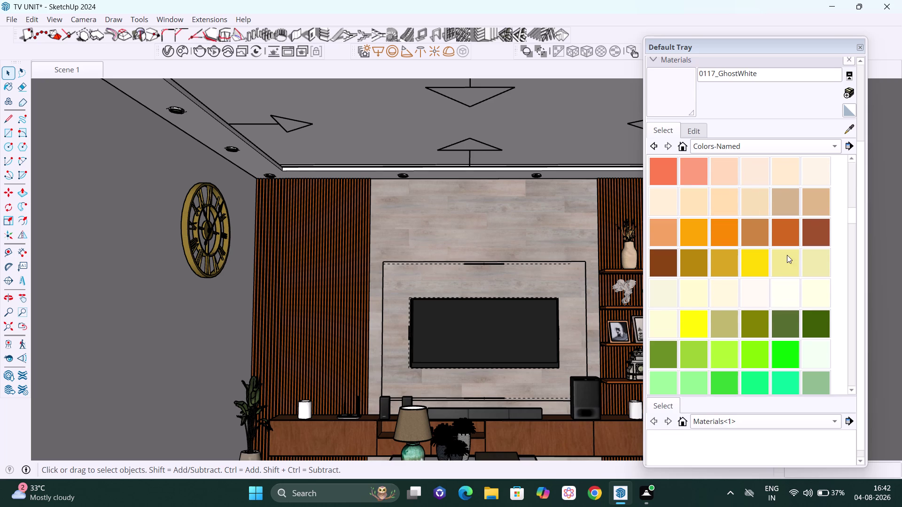
click(810, 265)
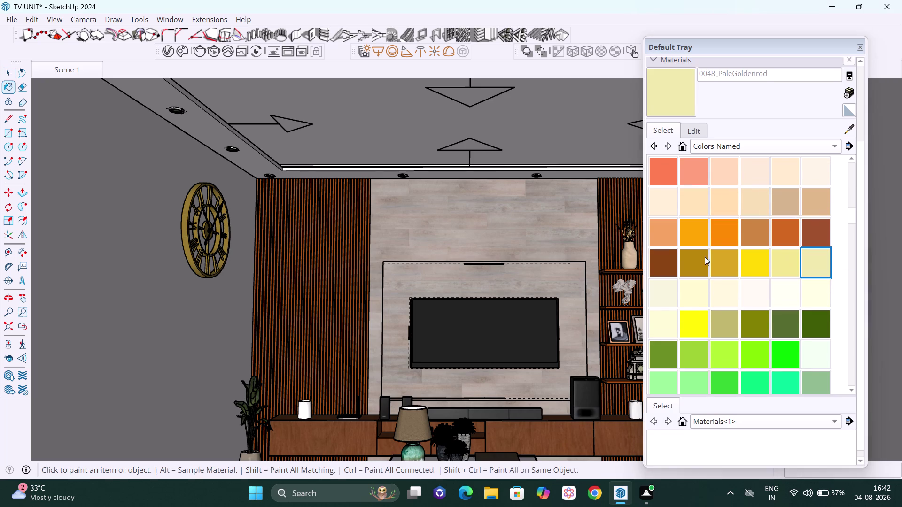
Paint the left wall Pale Goldenrod and orbit out to view the room.
click(97, 288)
scroll(down, 3)
scroll(down, 3)
middle_drag(139, 291, 219, 304)
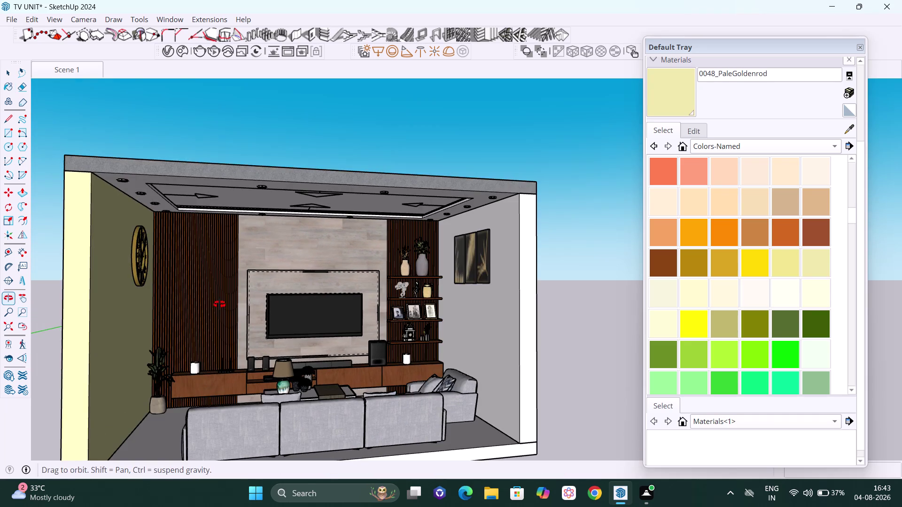
middle_drag(220, 304, 220, 305)
scroll(down, 3)
key(space)
scroll(down, 3)
middle_drag(228, 340, 231, 349)
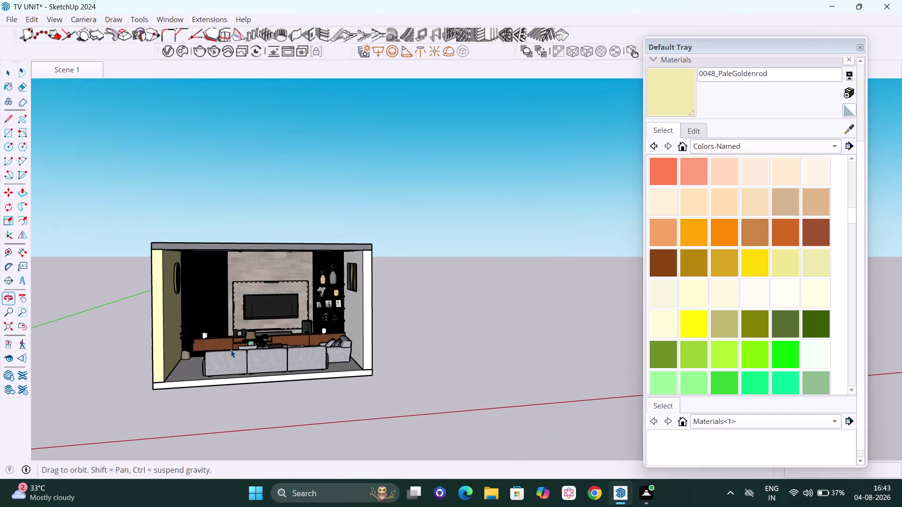
middle_drag(230, 349, 231, 350)
Undo the wall paint, load 0054_LightYellow, and turn the view toward the left wall.
key(ctrl+z)
scroll(up, 3)
scroll(up, 3)
middle_drag(172, 323, 167, 319)
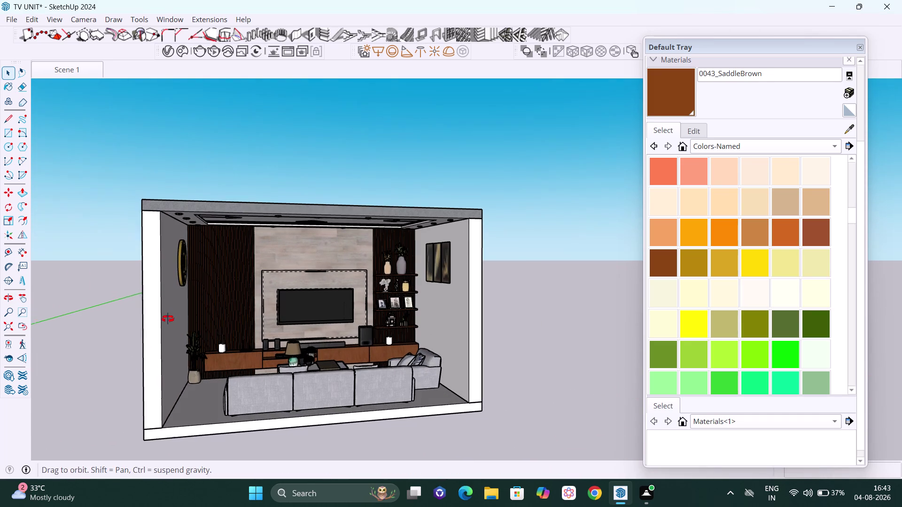
middle_drag(168, 319, 164, 318)
scroll(up, 3)
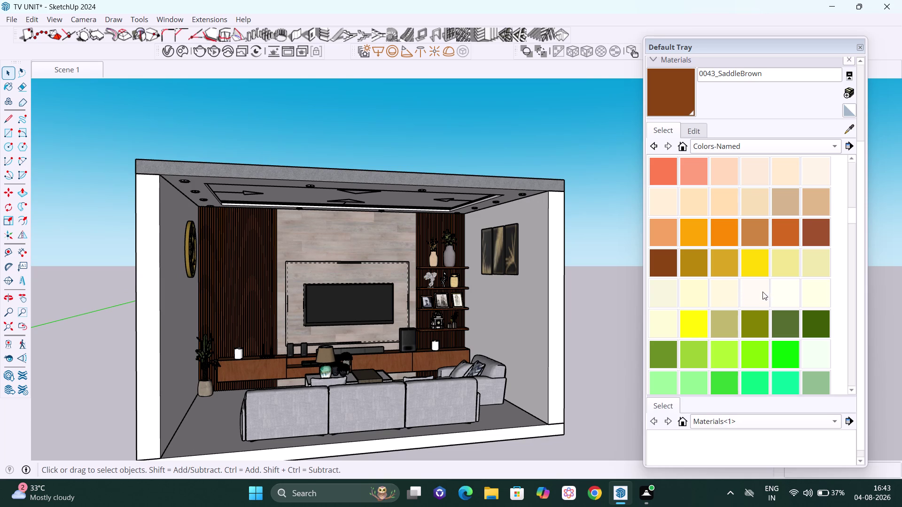
click(812, 291)
key(space)
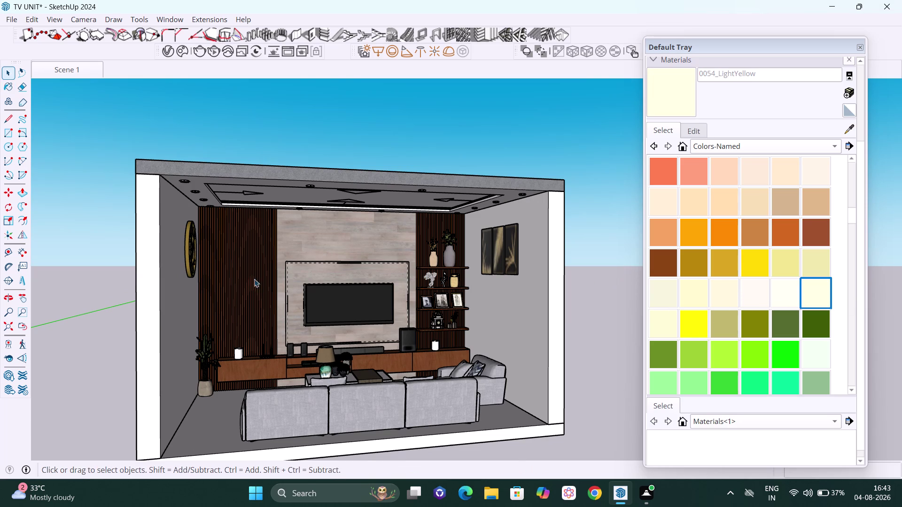
middle_drag(256, 285, 196, 272)
double_click(176, 278)
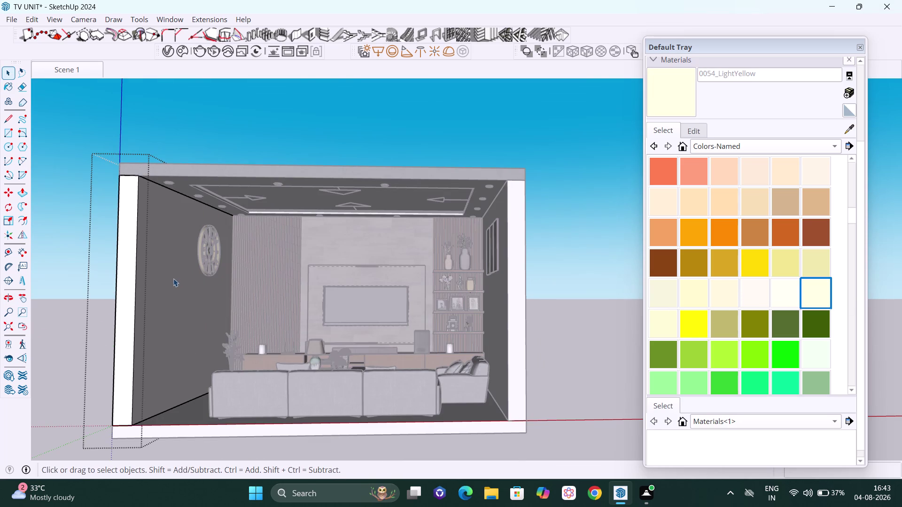
click(173, 278)
click(805, 296)
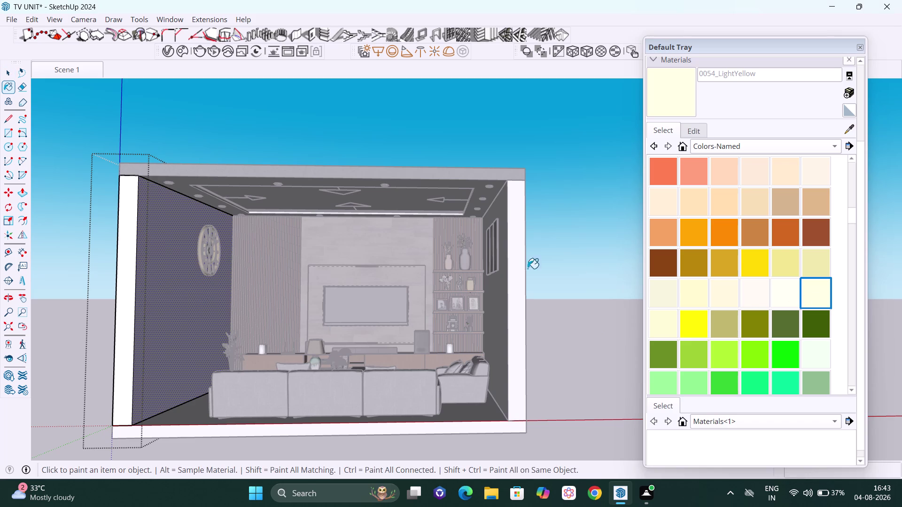
click(157, 316)
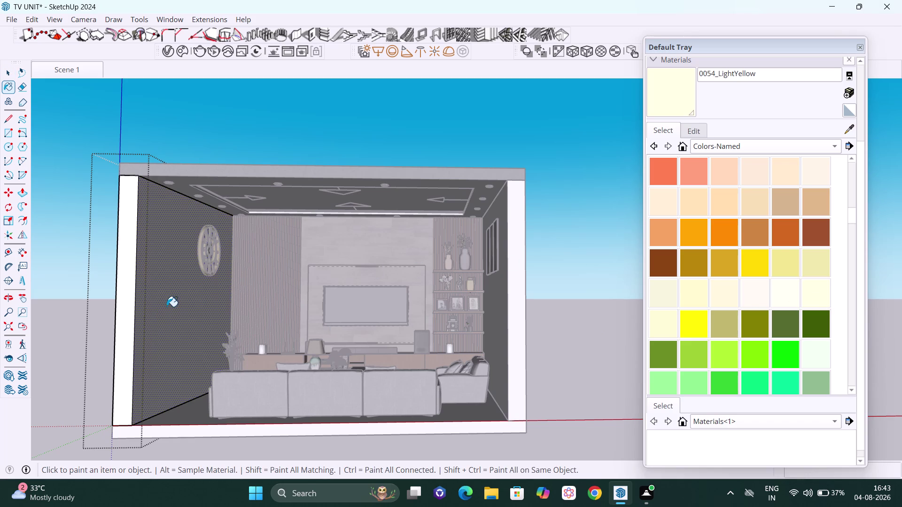
click(160, 271)
key(space)
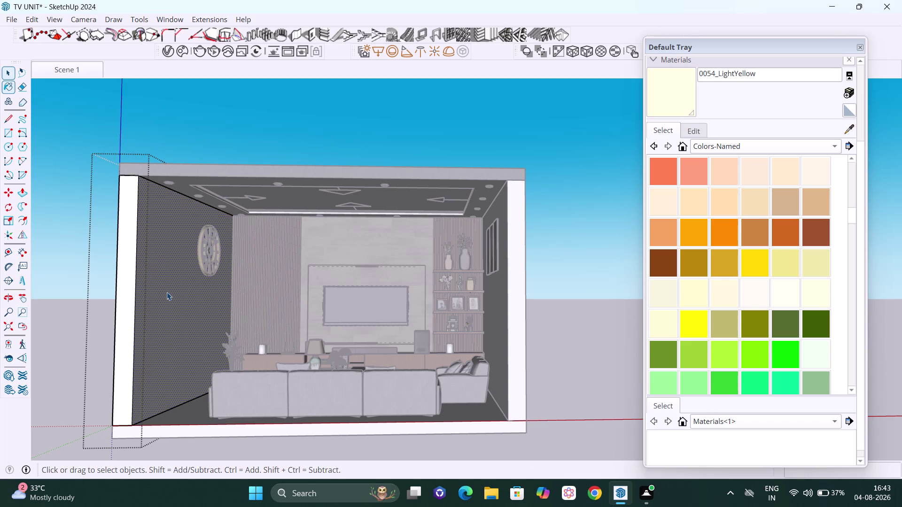
click(573, 334)
scroll(down, 3)
middle_drag(236, 330, 337, 341)
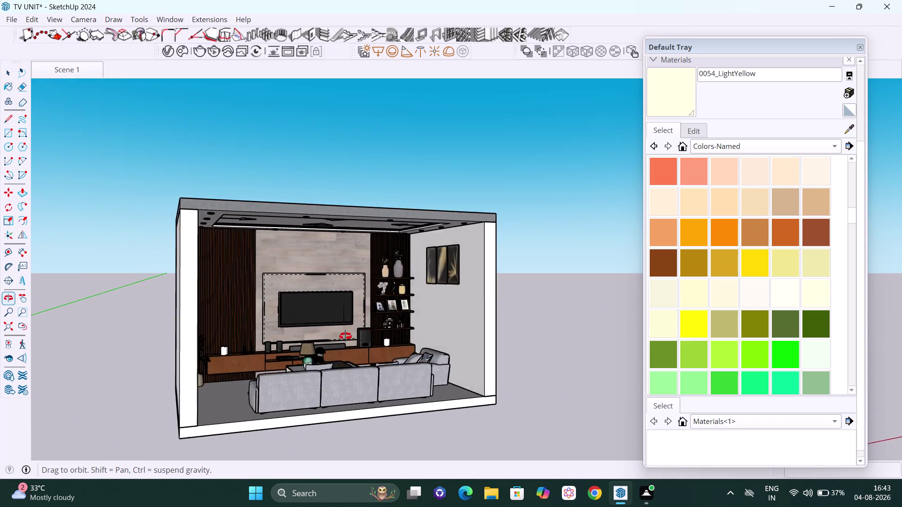
middle_drag(336, 341, 401, 304)
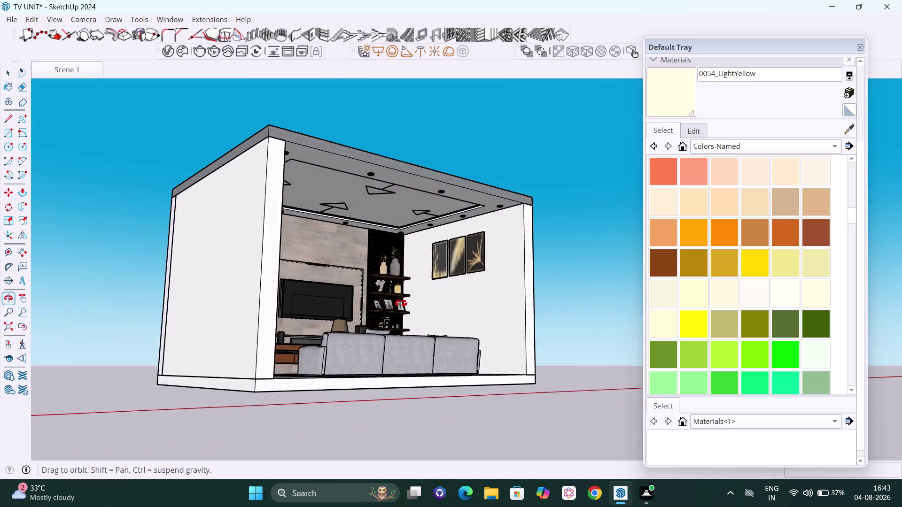
middle_drag(401, 303, 401, 308)
scroll(up, 3)
scroll(down, 3)
middle_drag(479, 331, 454, 360)
scroll(up, 3)
triple_click(486, 322)
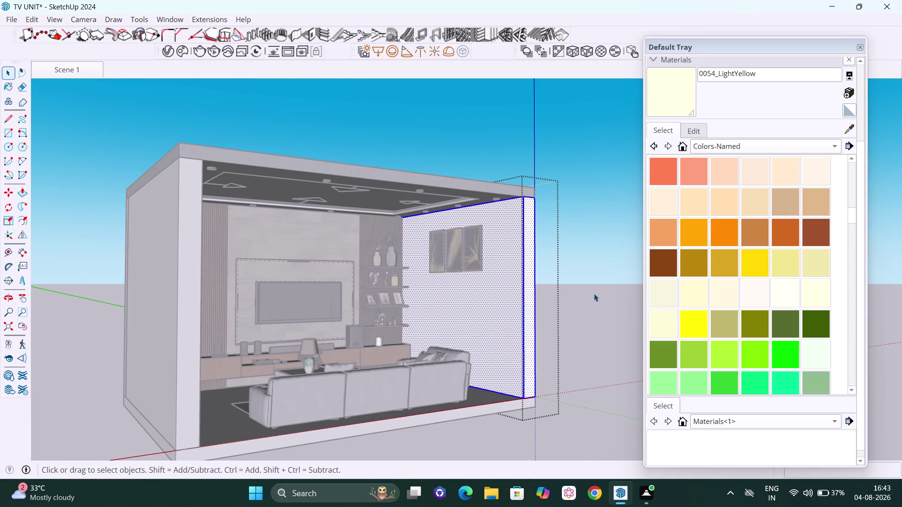
scroll(down, 3)
middle_drag(589, 296, 471, 300)
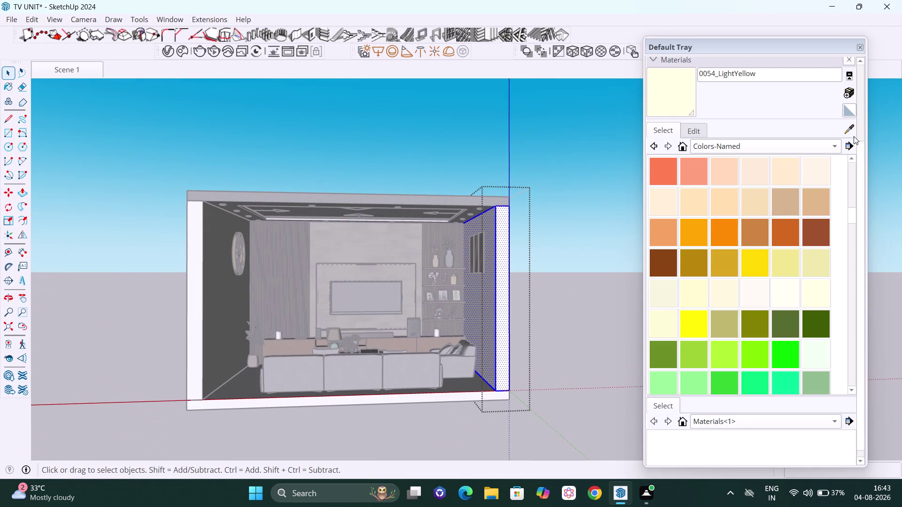
click(853, 132)
click(226, 294)
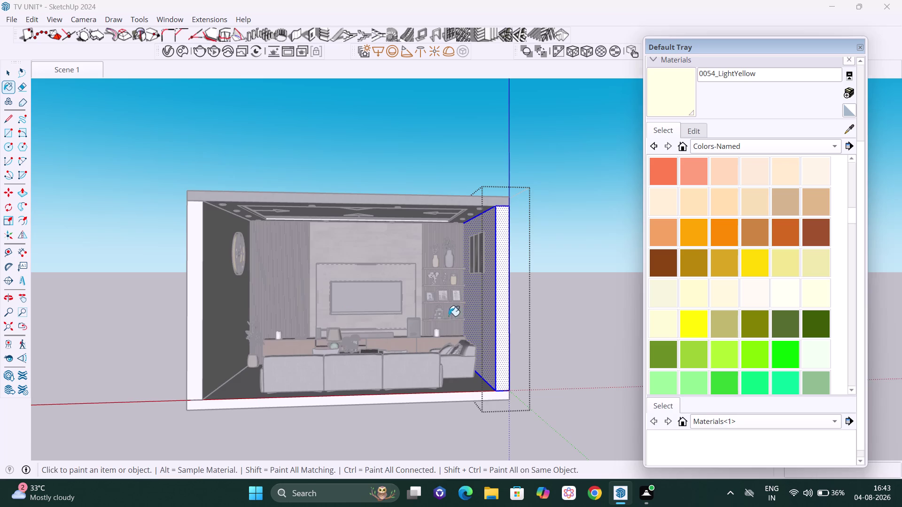
middle_drag(459, 317, 510, 328)
scroll(up, 3)
click(502, 296)
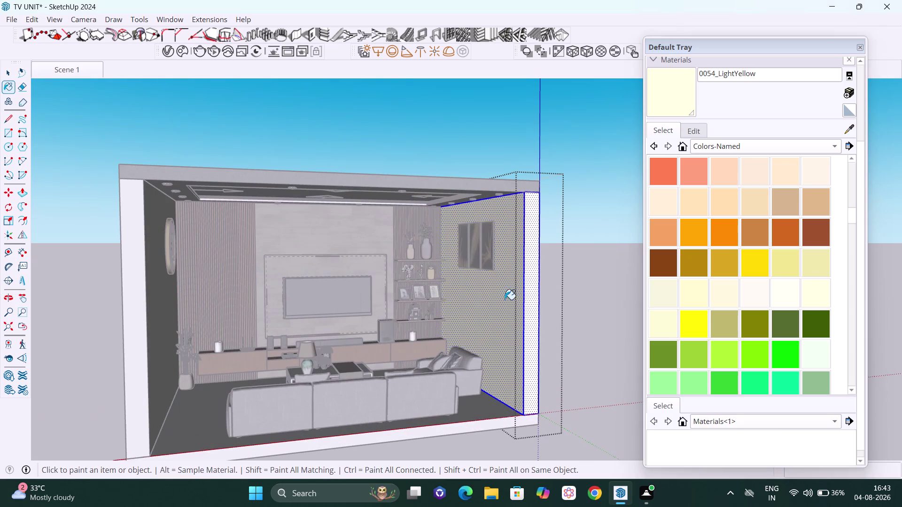
key(space)
click(592, 283)
scroll(down, 3)
middle_drag(512, 341, 442, 346)
scroll(down, 3)
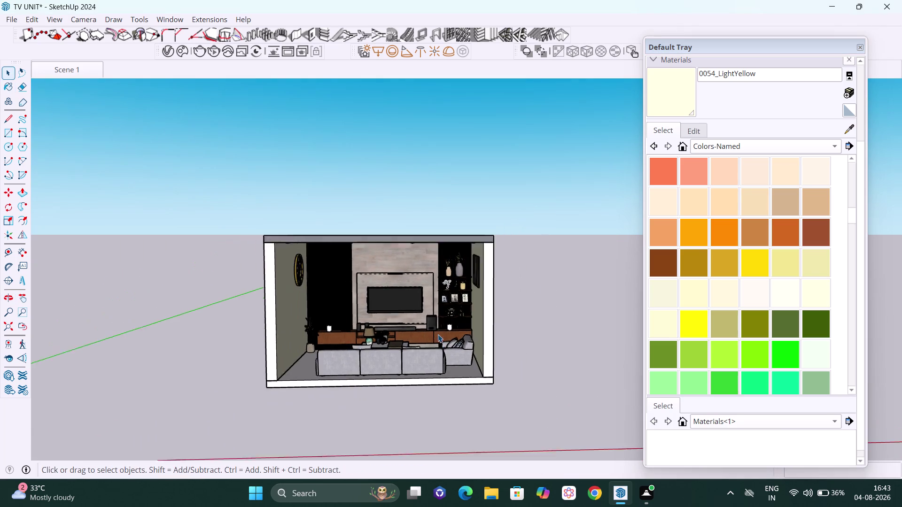
scroll(down, 3)
middle_drag(443, 344, 452, 388)
scroll(up, 3)
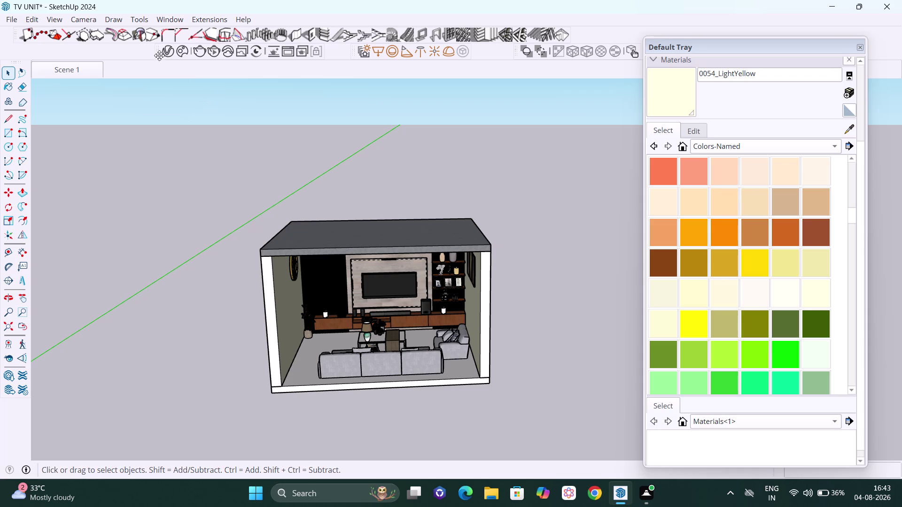
Open the V-Ray Asset Editor from the V-Ray toolbar.
click(171, 53)
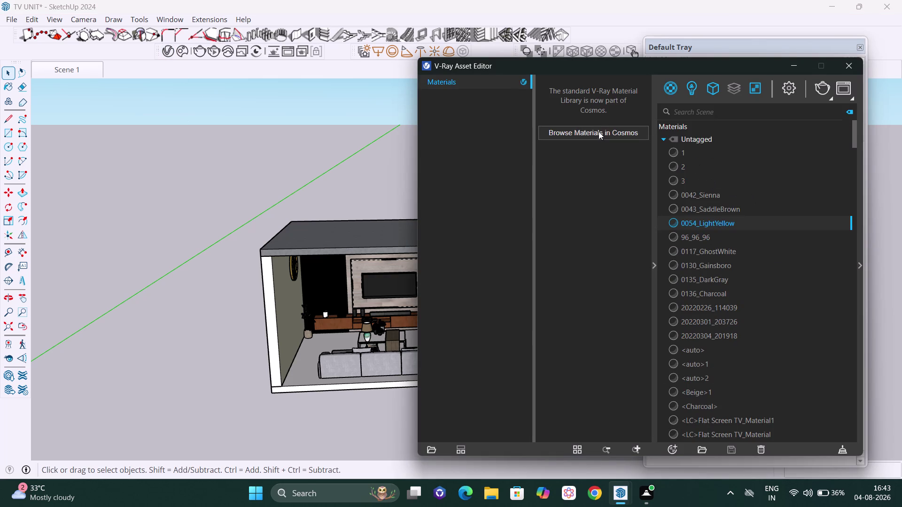
Open the Cosmos material library and search for 'marble'.
click(600, 134)
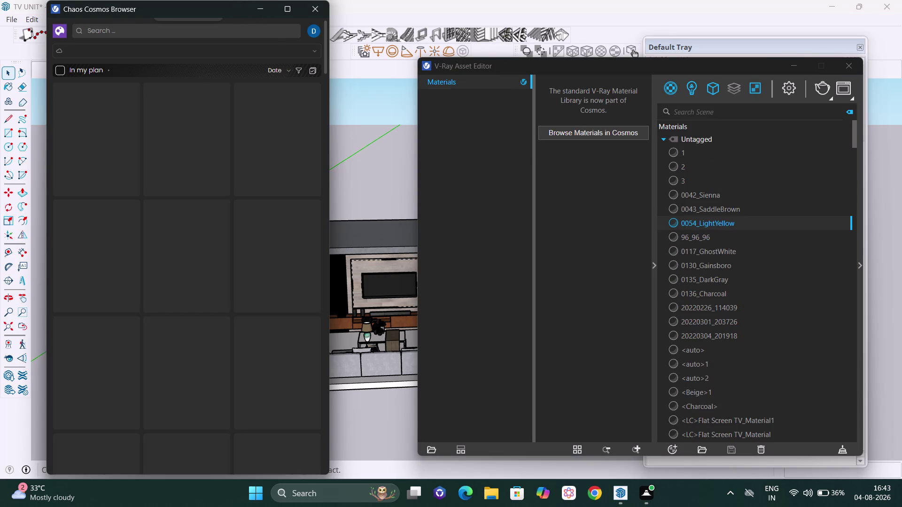
click(228, 27)
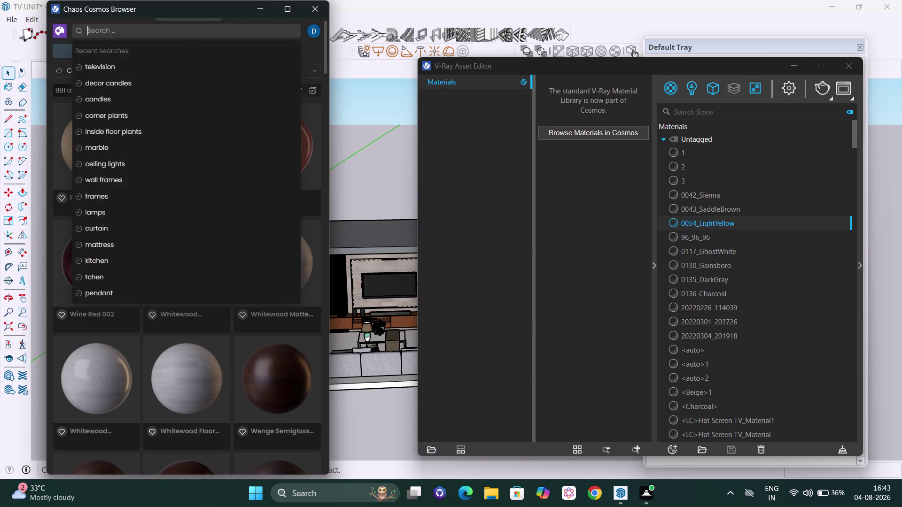
text(marbl)
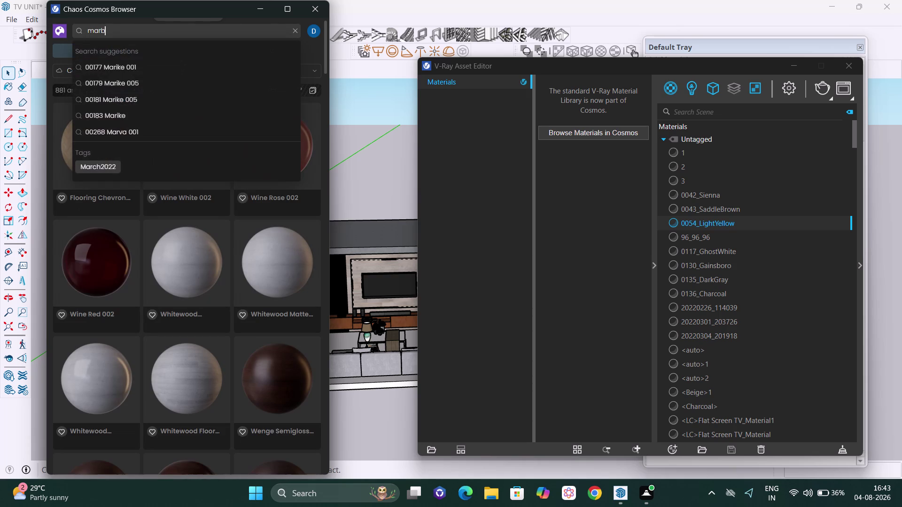
text(e)
key(Return)
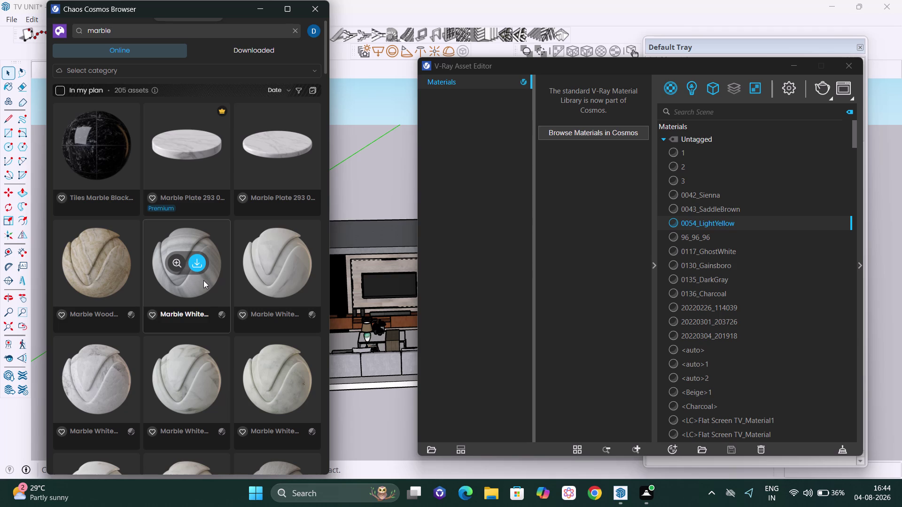
Download and import Tiles Marble Orange 01 160cm, then close Cosmos.
scroll(down, 3)
scroll(down, 3)
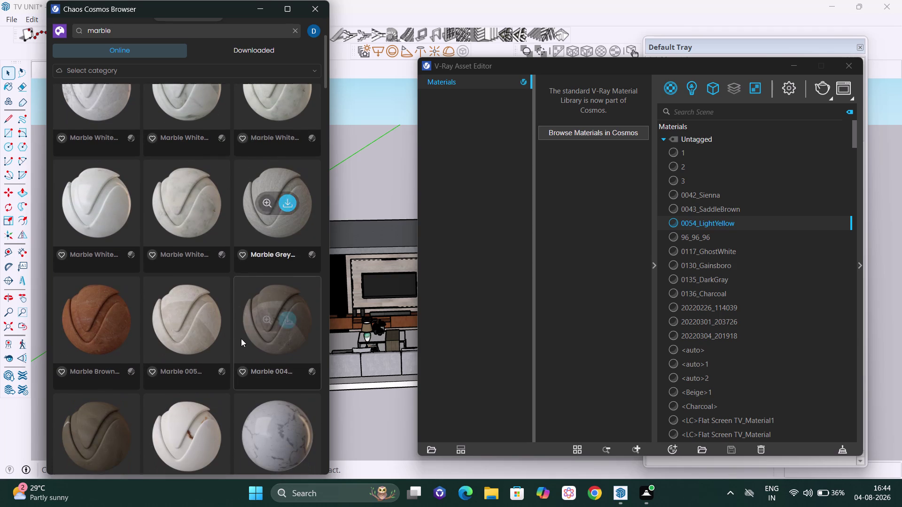
scroll(down, 3)
scroll(down, 3)
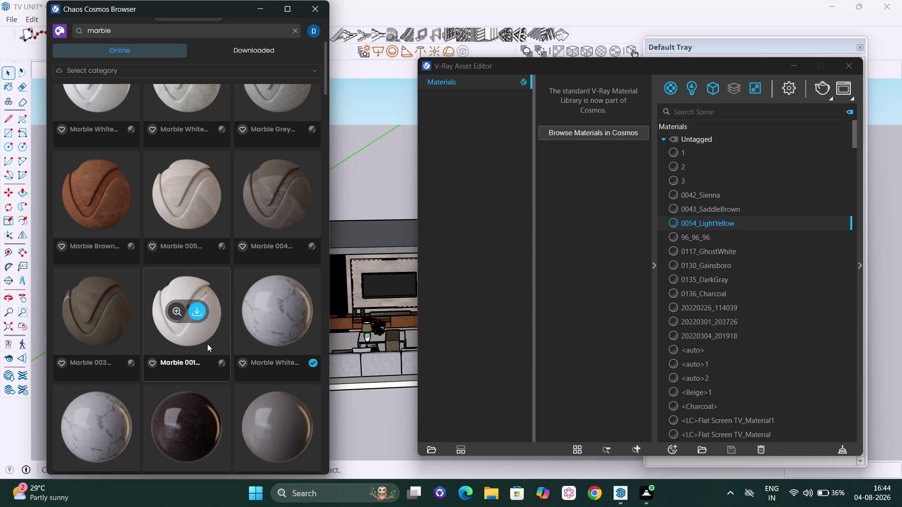
scroll(down, 3)
scroll(down, 3)
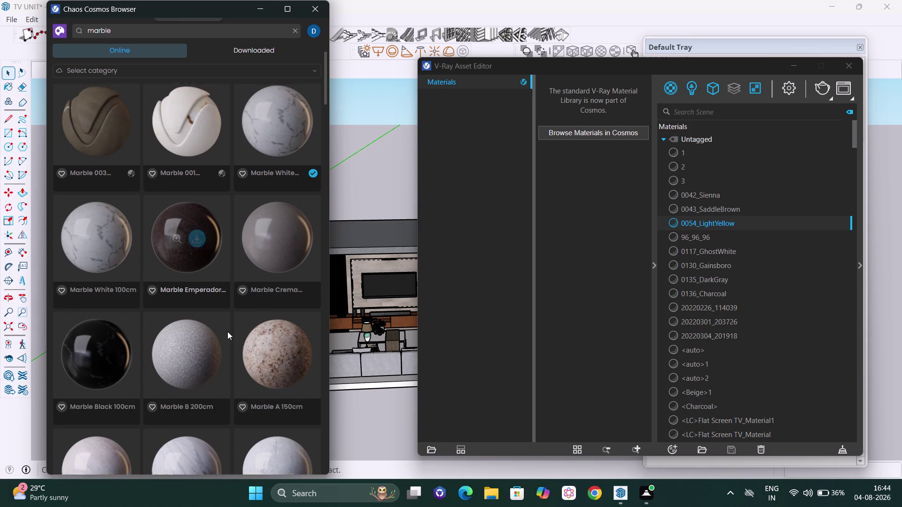
scroll(down, 3)
scroll(down, 3)
scroll(down, 3)
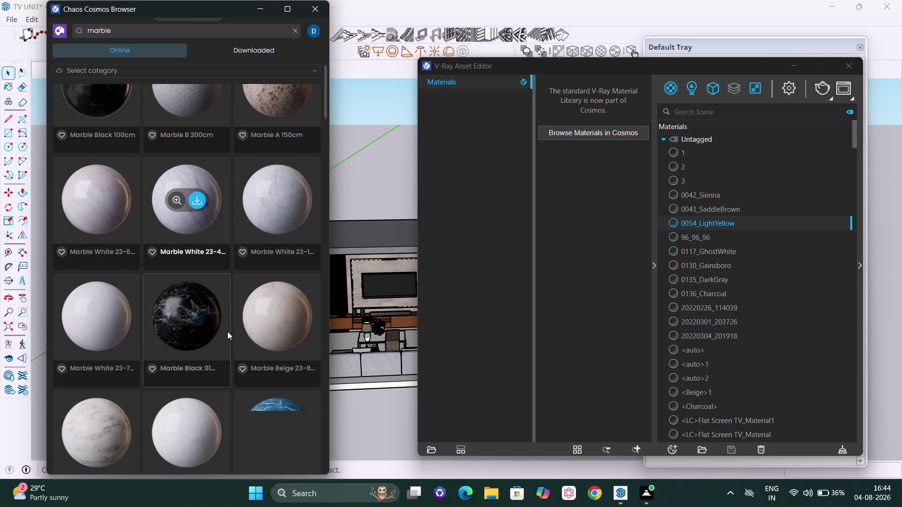
scroll(down, 3)
scroll(down, 3)
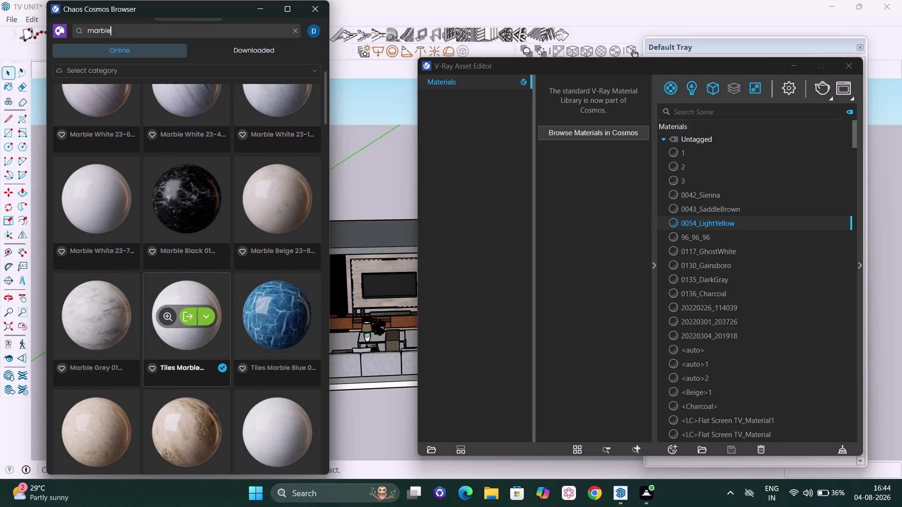
scroll(down, 3)
scroll(down, 3)
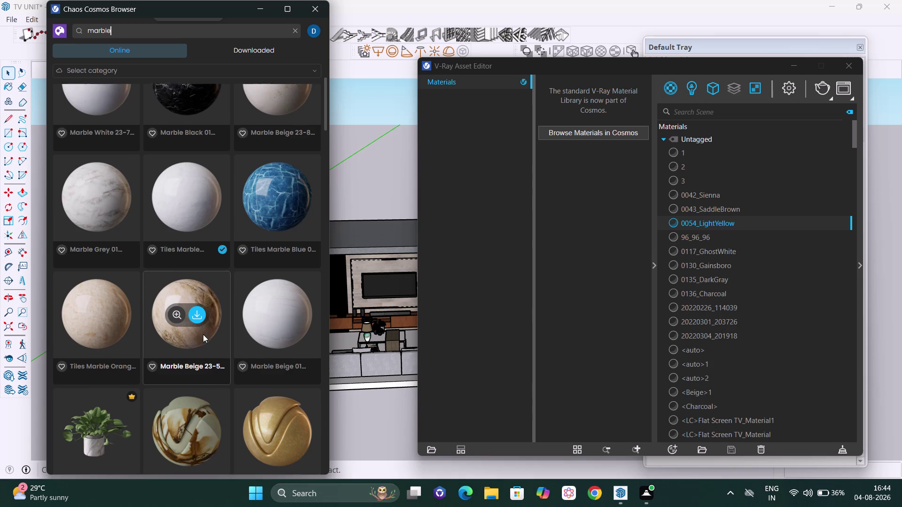
scroll(down, 3)
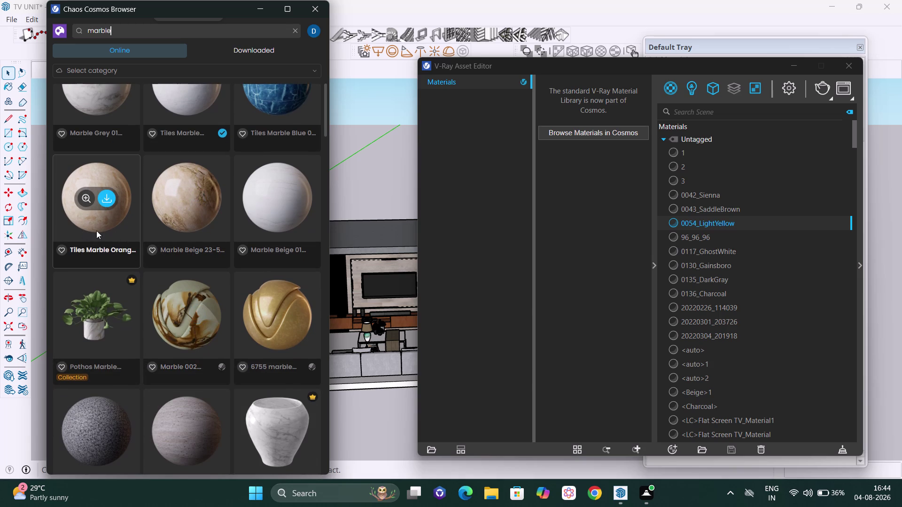
click(108, 196)
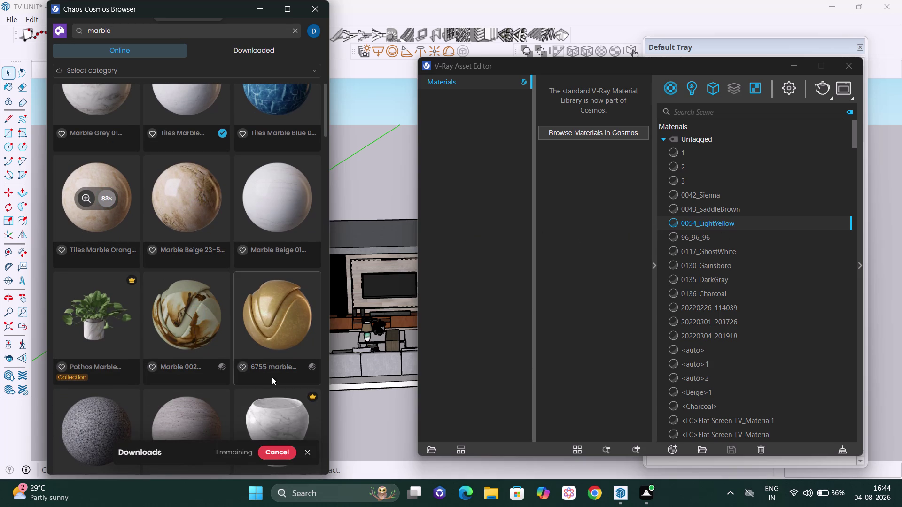
click(98, 200)
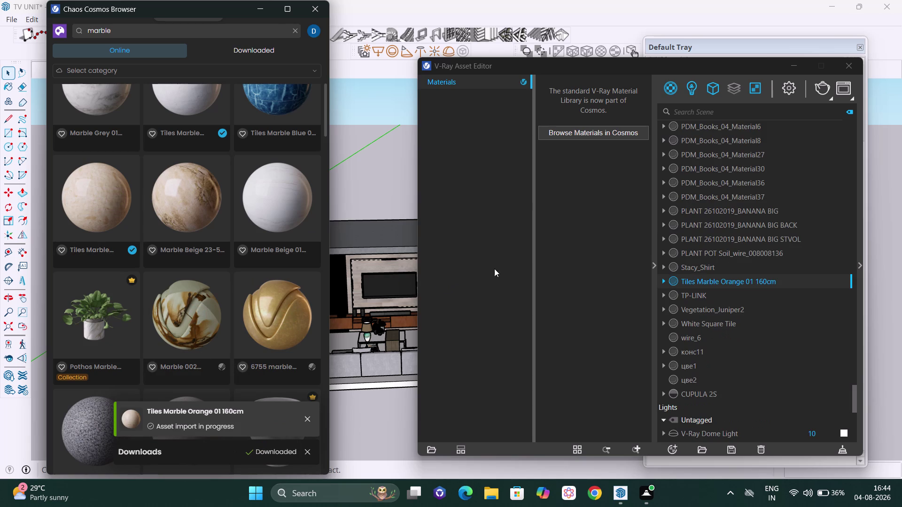
click(315, 10)
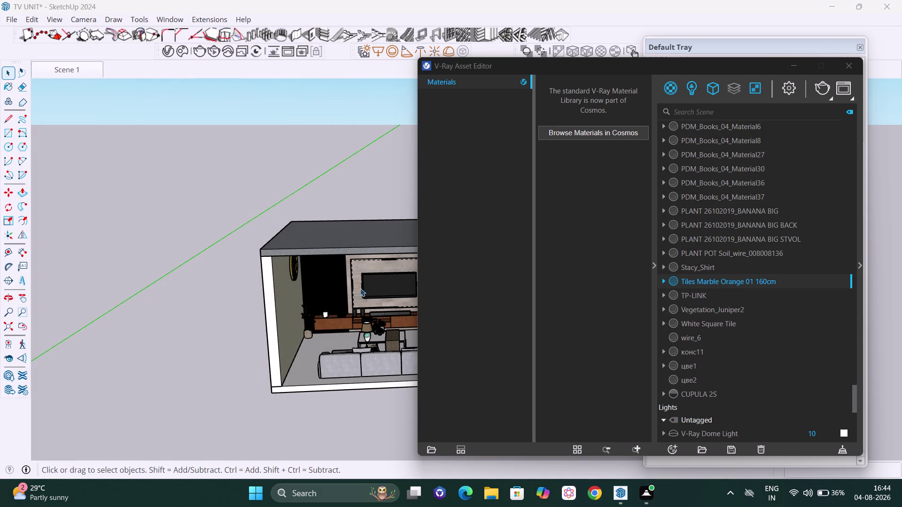
Drag a selection window to select the dark wall panel beside the TV.
key(h)
drag(338, 267, 268, 248)
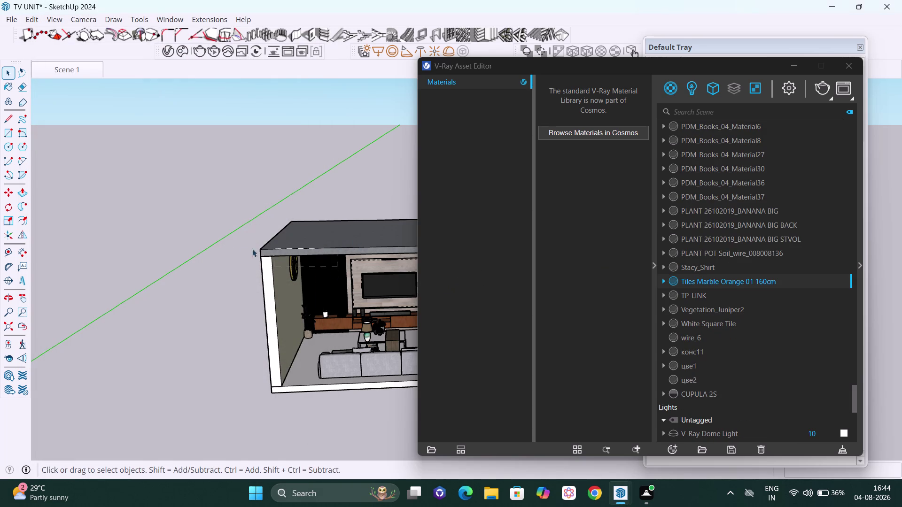
drag(269, 249, 239, 250)
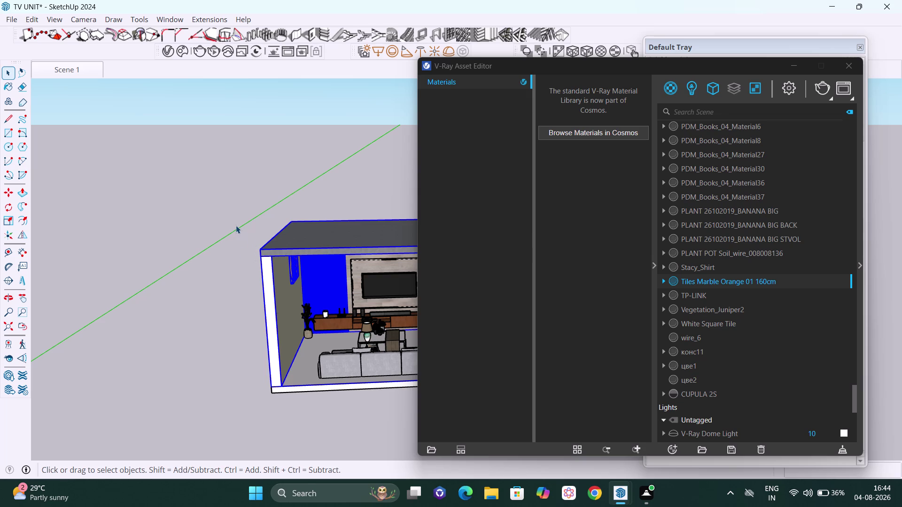
click(236, 225)
Pan and orbit to the TV wall, enter the room group, and select the panel behind the TV.
key(h)
drag(372, 279, 203, 247)
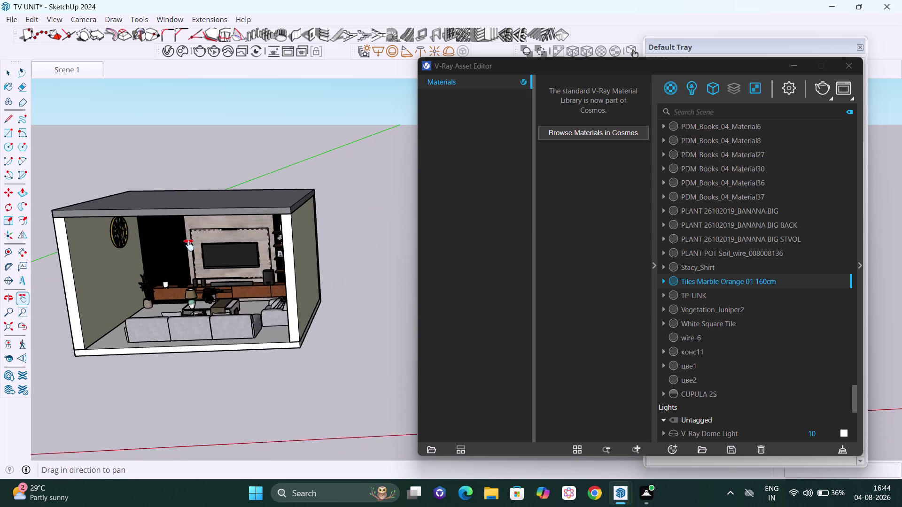
drag(203, 247, 186, 246)
middle_drag(240, 275, 312, 247)
drag(230, 247, 296, 271)
scroll(up, 3)
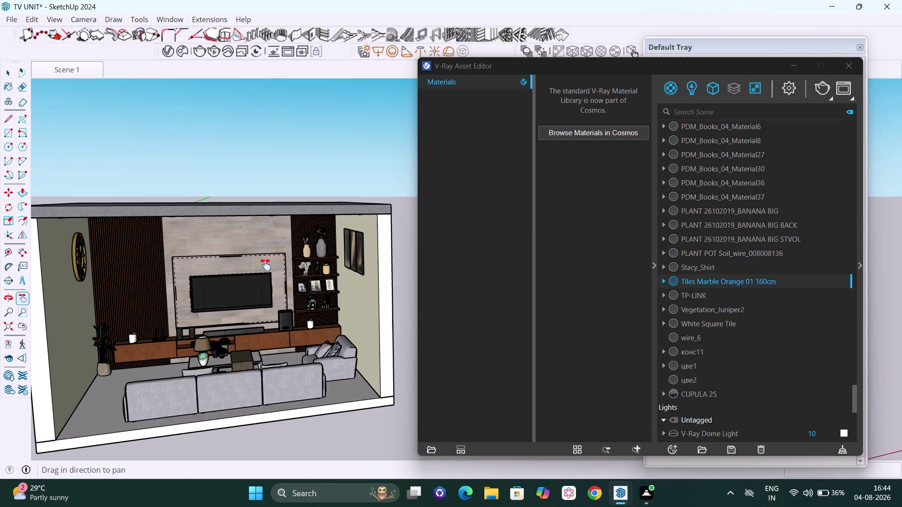
scroll(up, 3)
scroll(down, 3)
middle_drag(246, 264, 258, 251)
key(space)
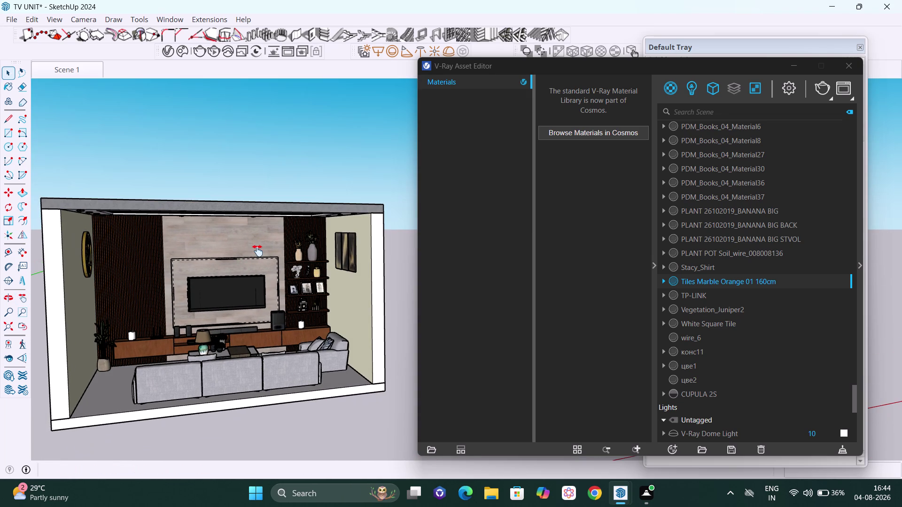
double_click(236, 243)
click(236, 243)
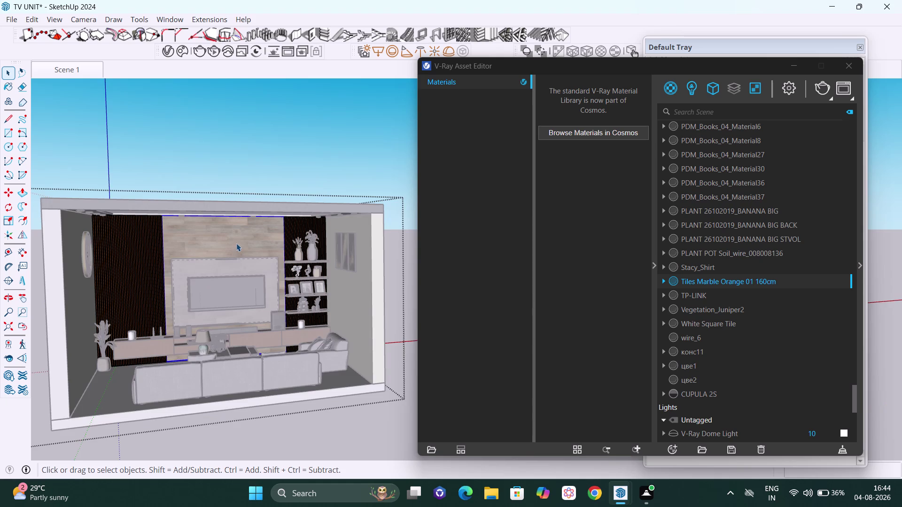
Pick an option from the orange marble's V-Ray menu, reorient to the TV wall, and select the framing panel.
right_click(702, 281)
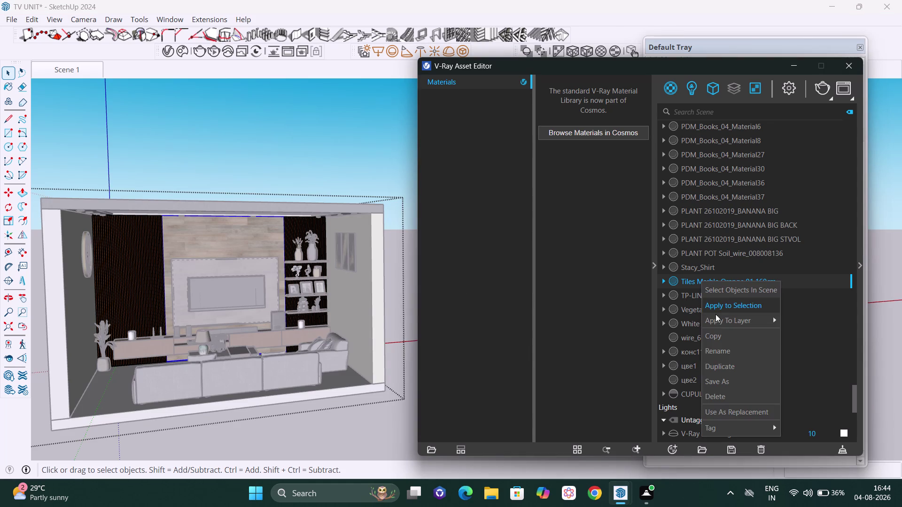
click(741, 306)
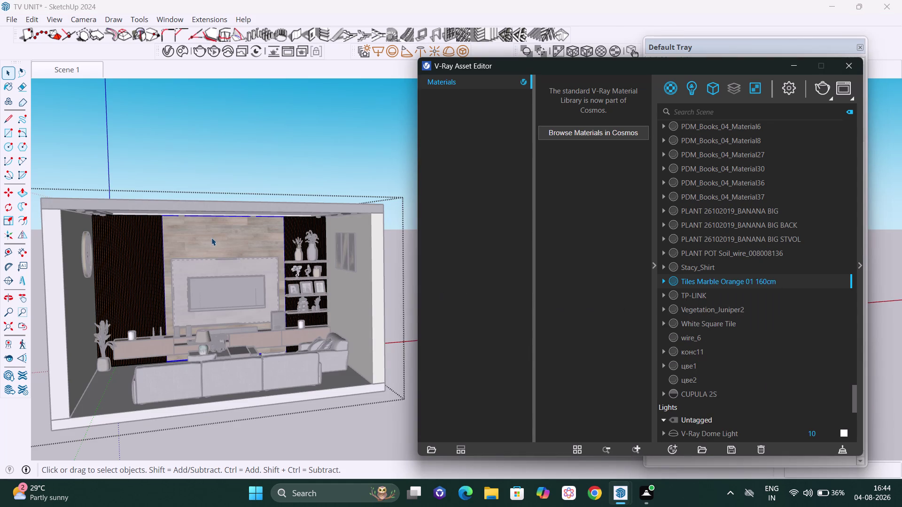
scroll(down, 3)
middle_drag(212, 245, 185, 262)
click(248, 238)
scroll(up, 3)
middle_click(264, 225)
key(space)
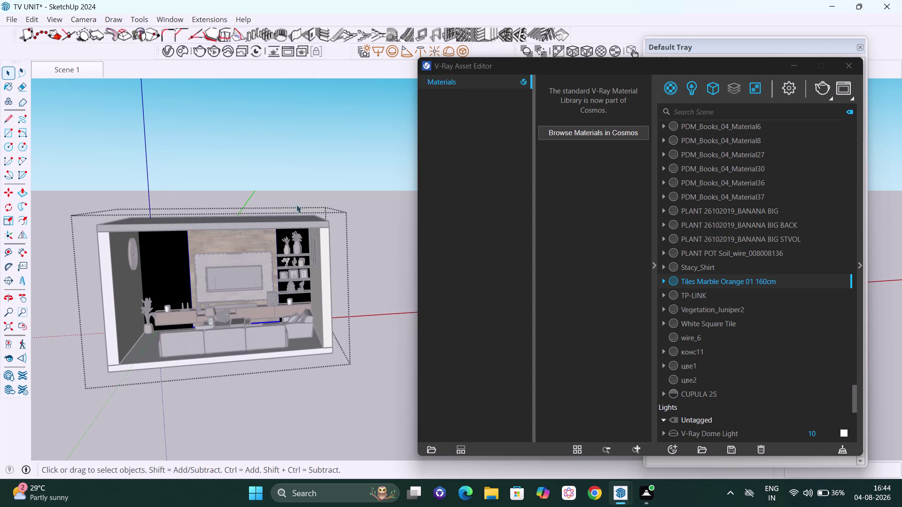
click(367, 223)
middle_drag(334, 236, 292, 201)
scroll(up, 3)
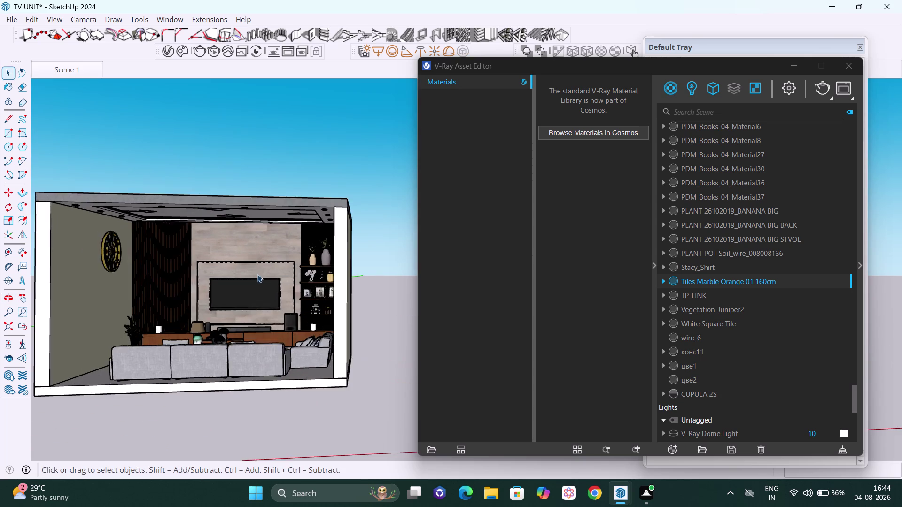
scroll(up, 3)
click(268, 272)
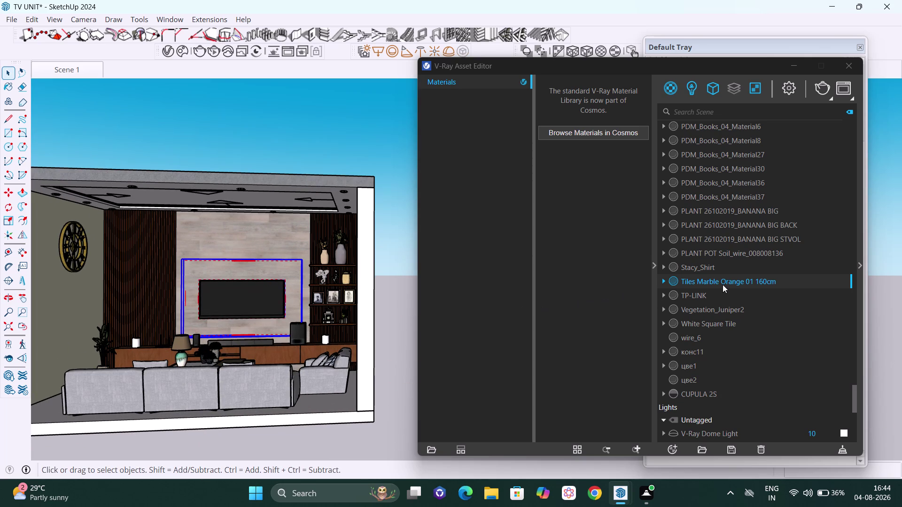
Apply Tiles Marble Orange 01 160cm to the TV panel and orbit to inspect it.
right_click(723, 284)
click(735, 309)
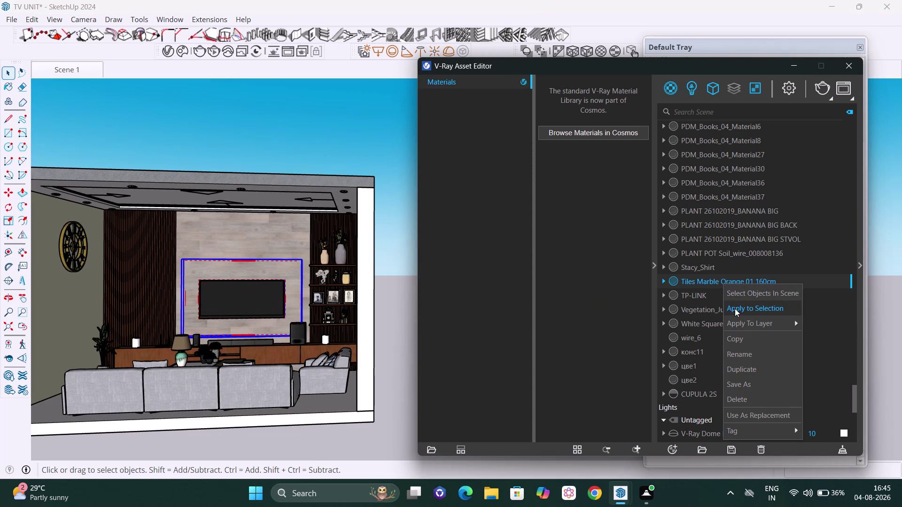
scroll(down, 3)
middle_drag(296, 301, 298, 336)
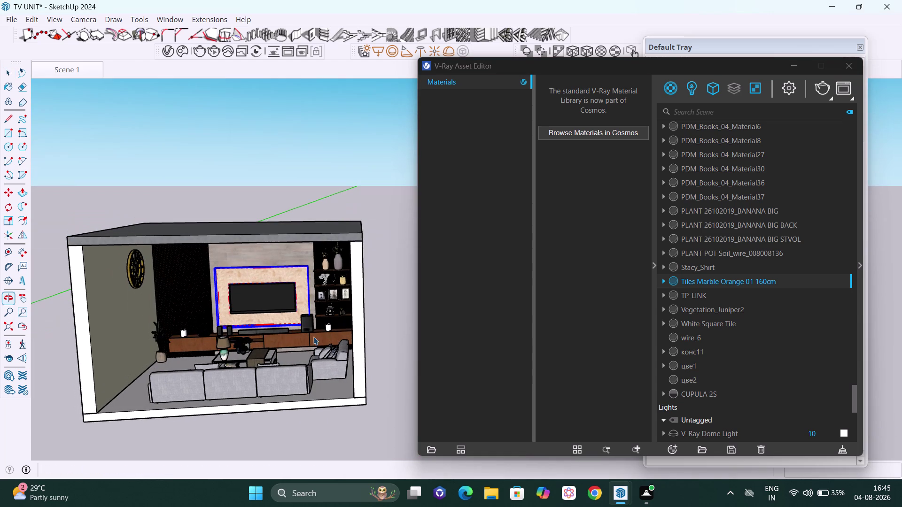
key(space)
click(382, 224)
scroll(up, 3)
scroll(up, 3)
scroll(up, 3)
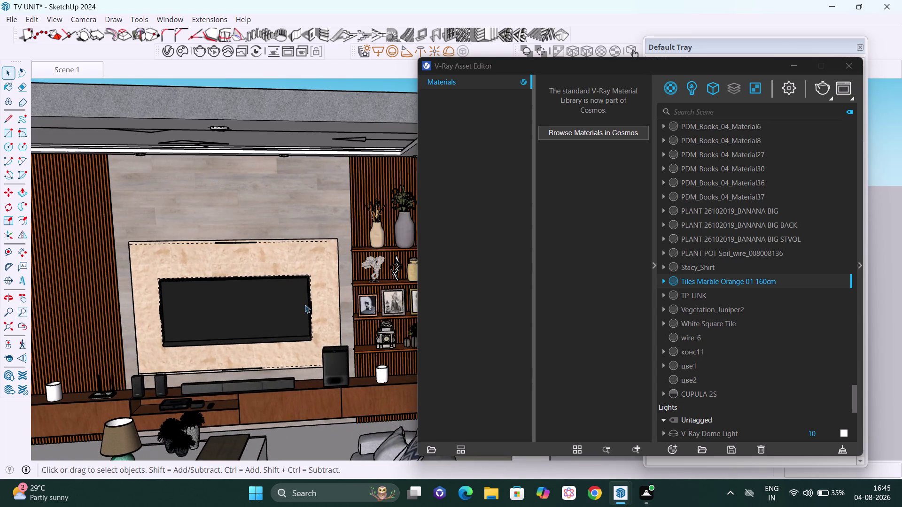
middle_drag(305, 309, 319, 292)
scroll(down, 3)
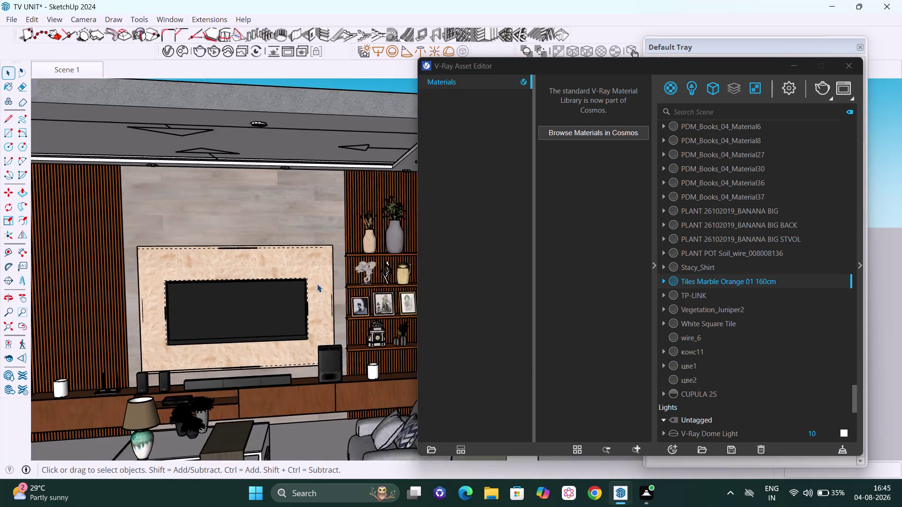
scroll(down, 3)
middle_drag(294, 286, 295, 304)
scroll(down, 3)
middle_drag(295, 297, 297, 284)
Clear the selection and reopen the Cosmos material library.
click(171, 52)
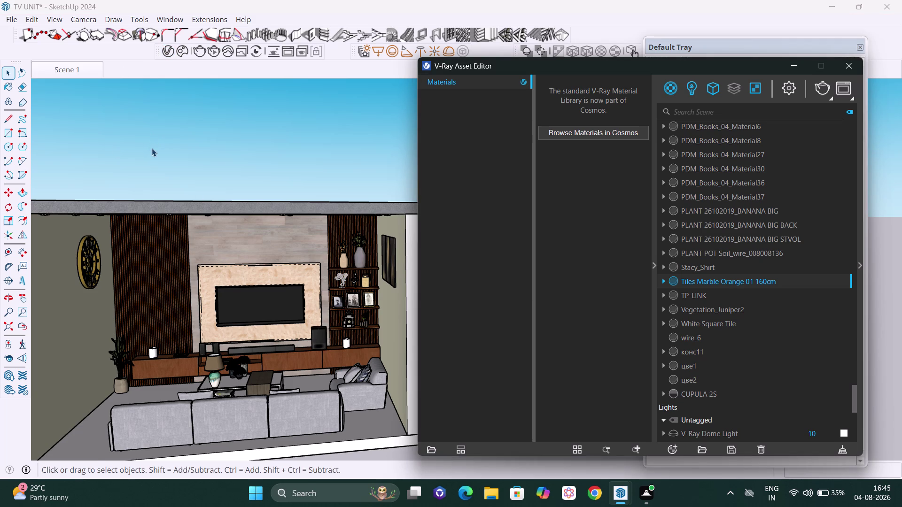
click(168, 55)
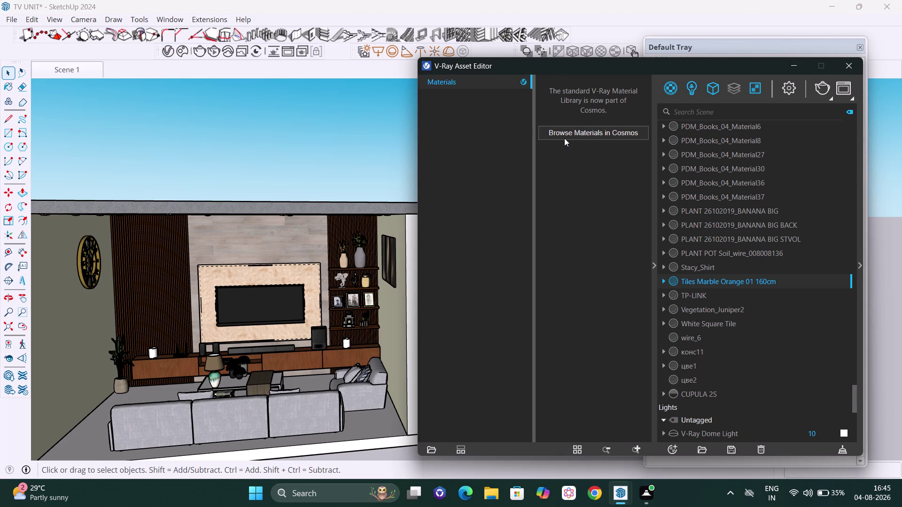
click(564, 138)
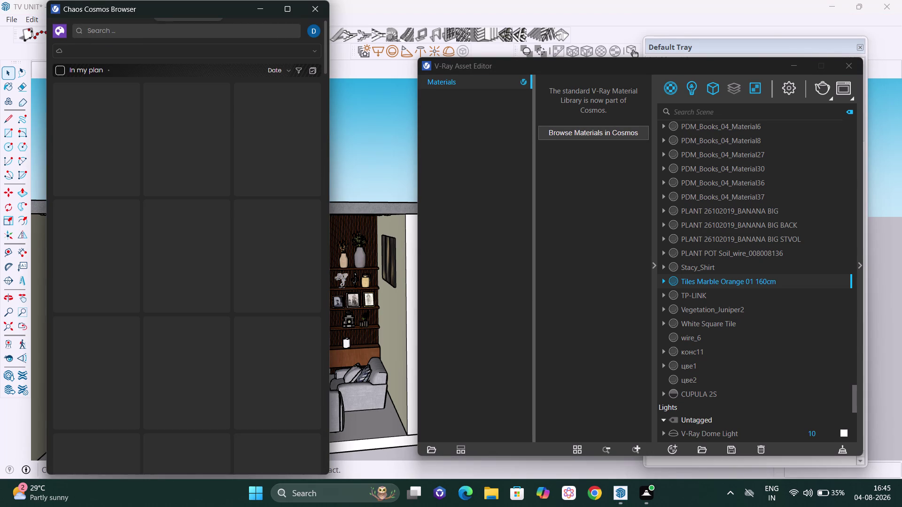
Search Chaos Cosmos using the recent 'marble' query and browse the marble results.
click(125, 35)
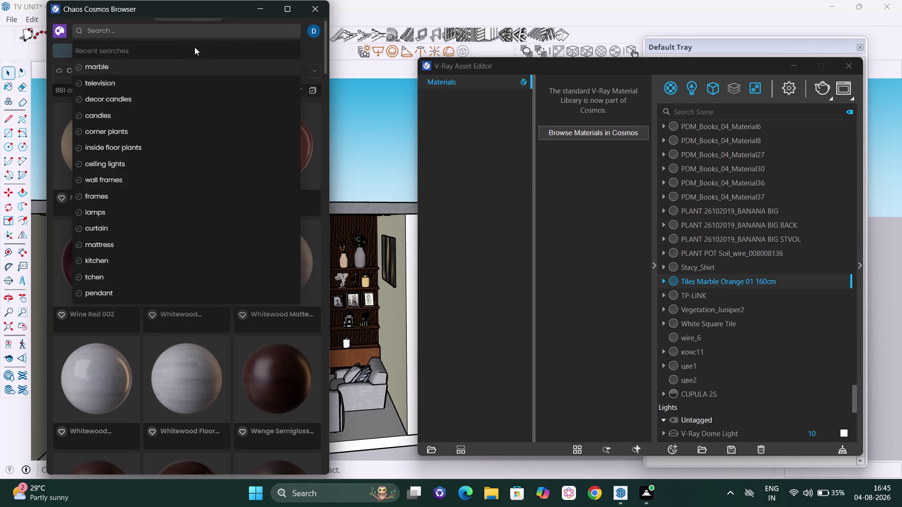
click(137, 68)
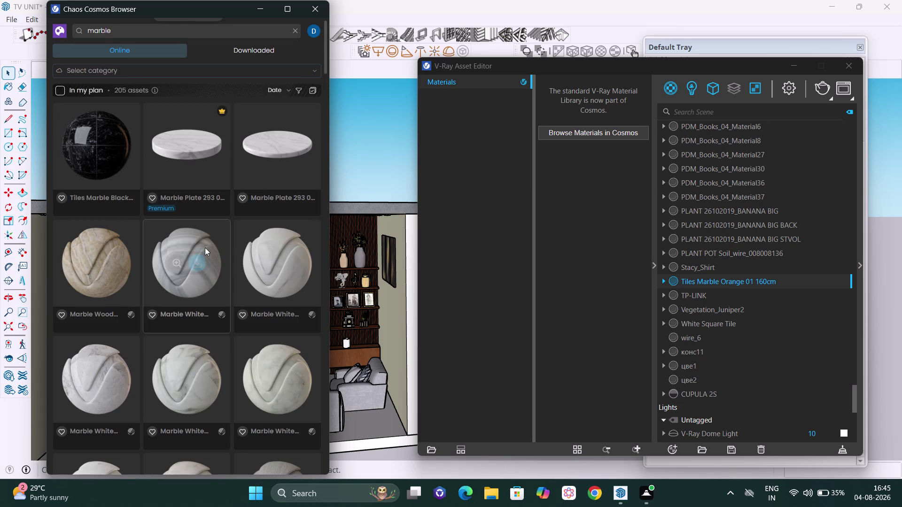
scroll(down, 3)
scroll(down, 3)
scroll(down, 3)
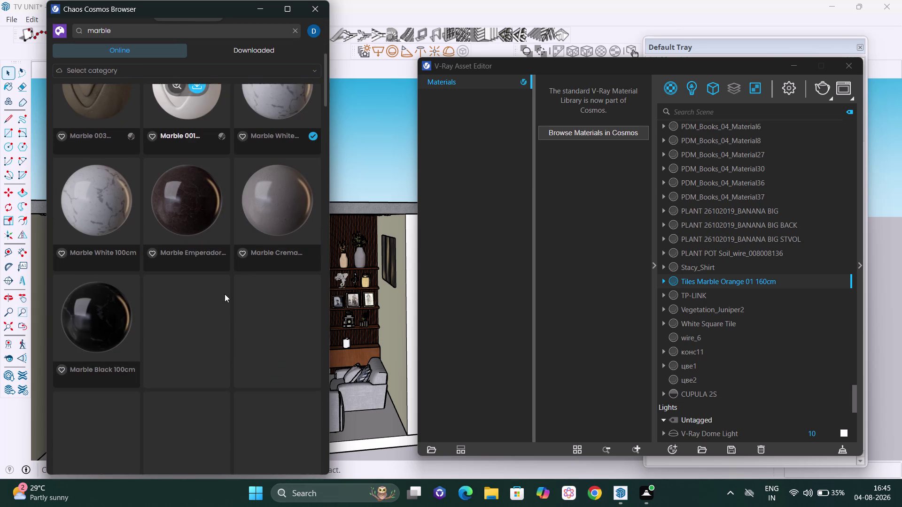
scroll(down, 3)
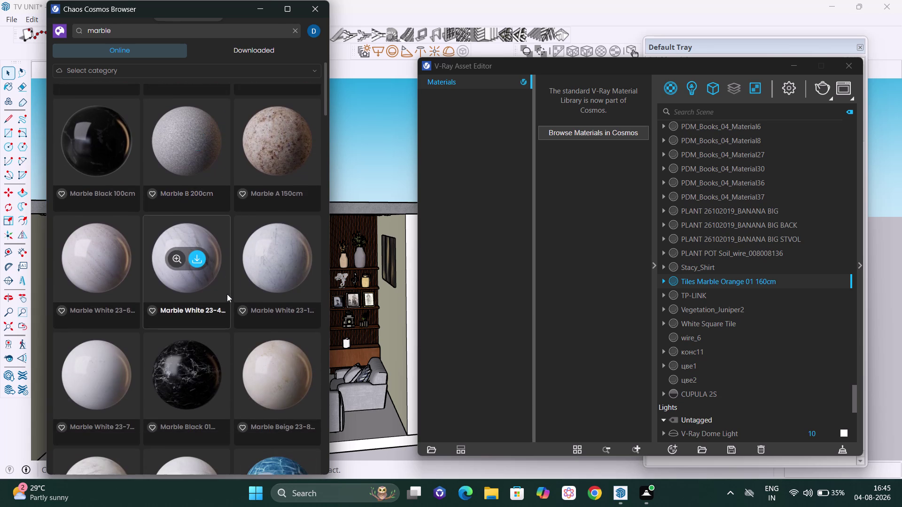
scroll(down, 3)
scroll(down, 3)
scroll(down, 3)
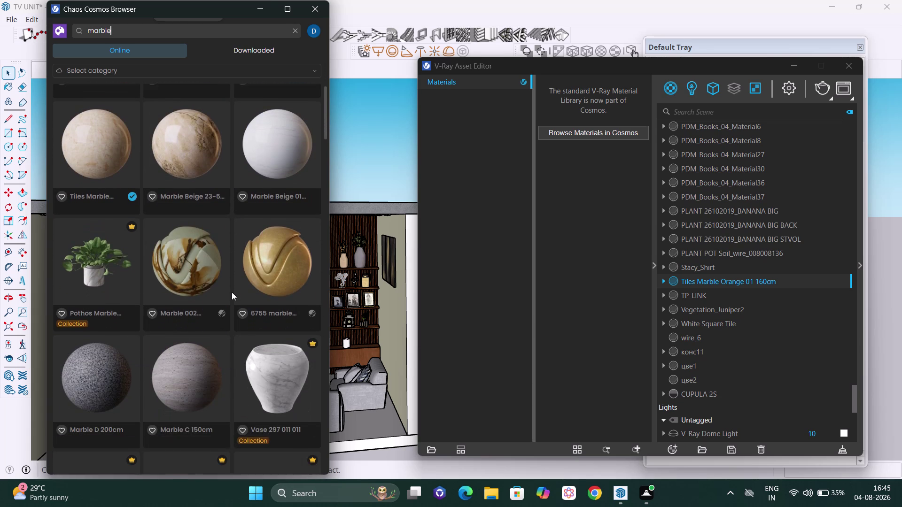
scroll(down, 3)
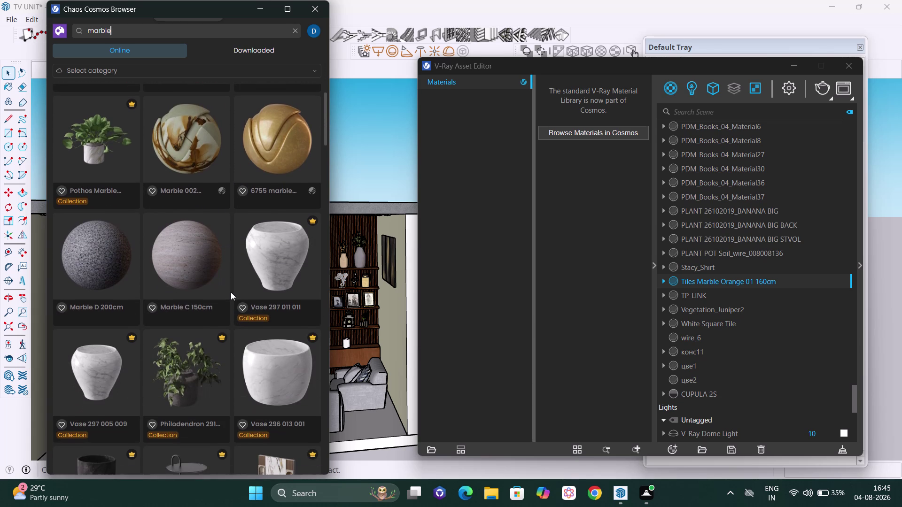
scroll(up, 3)
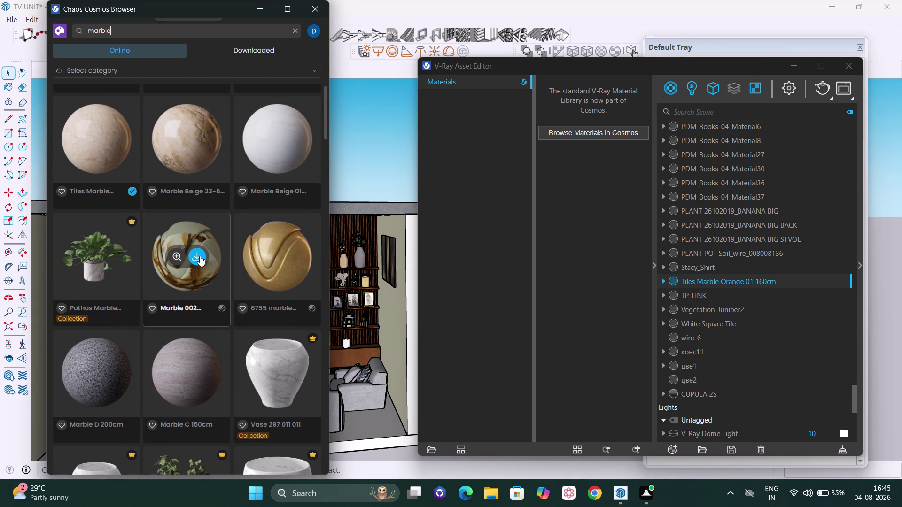
scroll(down, 3)
scroll(down, 3)
scroll(down, 3)
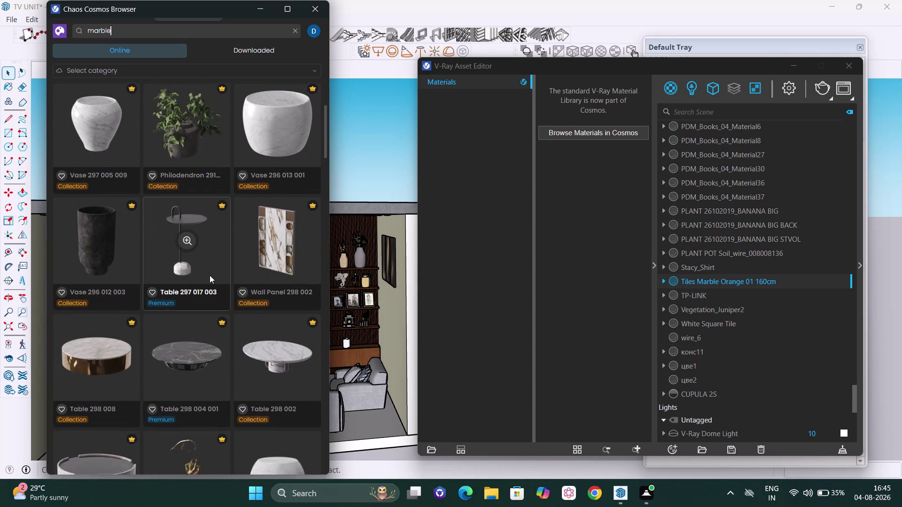
scroll(down, 3)
scroll(down, 3)
scroll(down, 3)
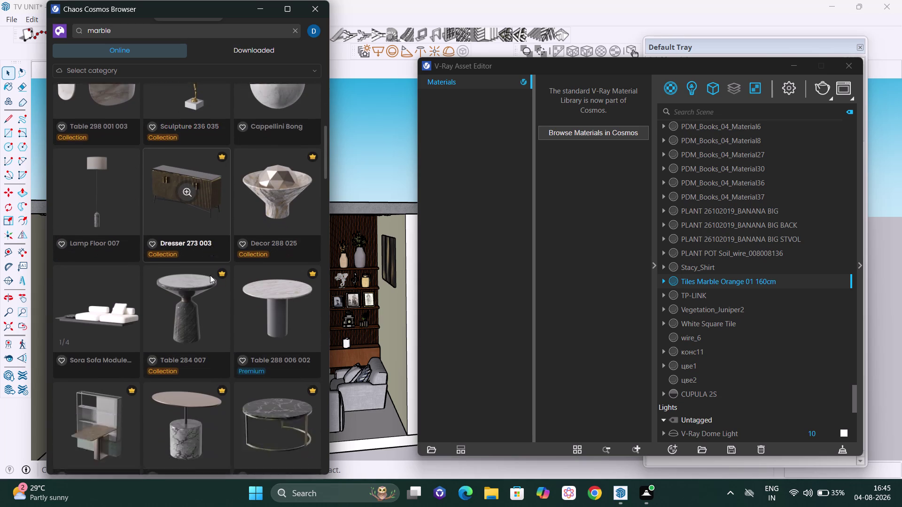
scroll(down, 3)
scroll(down, 3)
scroll(down, 3)
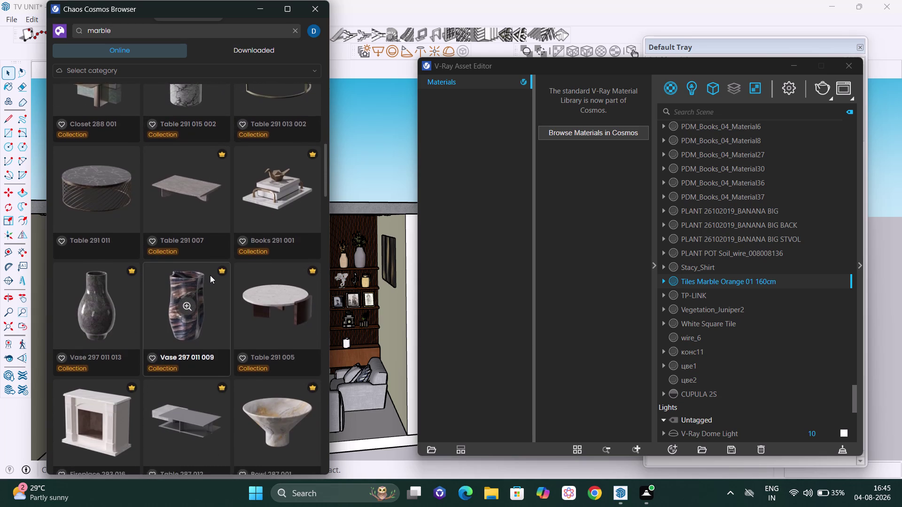
scroll(down, 3)
Download the swirled gold-and-white marble and the Marble Beige 23-58 150cm materials.
scroll(up, 3)
scroll(up, 3)
scroll(up, 3)
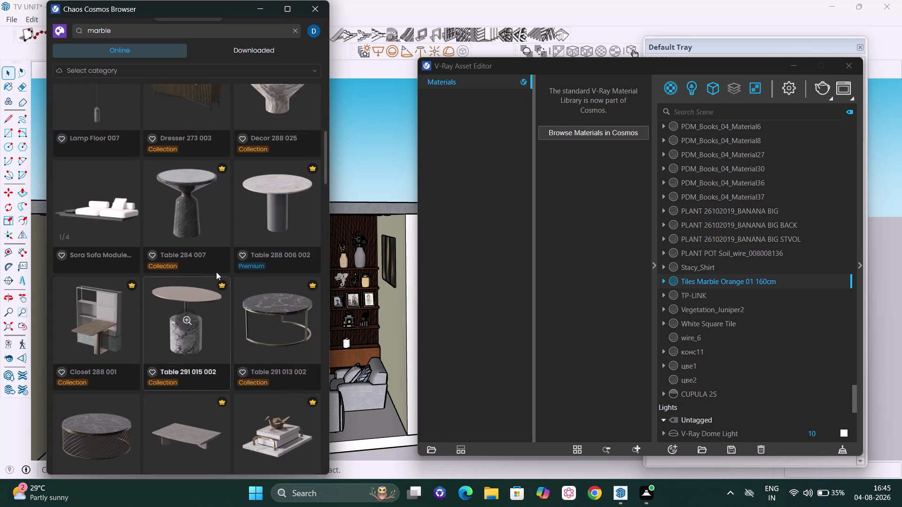
scroll(up, 3)
scroll(up, 3)
scroll(up, 3)
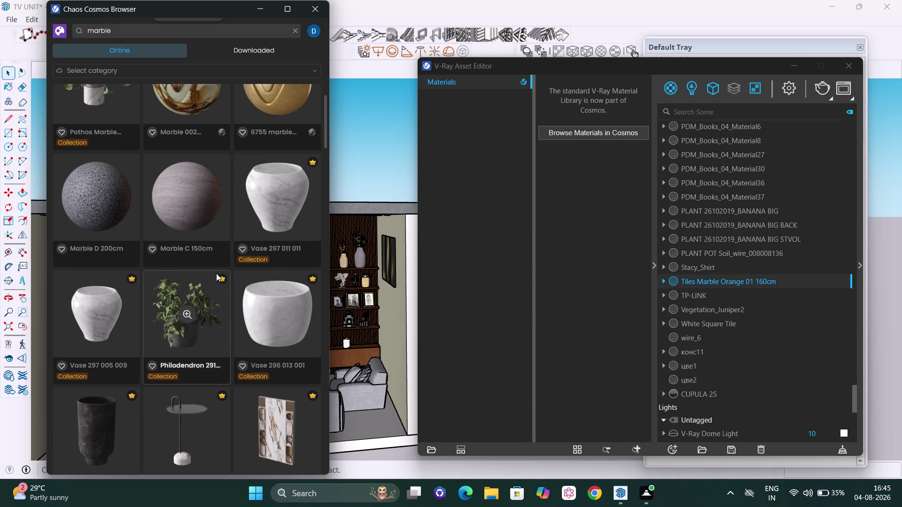
scroll(up, 3)
scroll(up, 3)
scroll(down, 3)
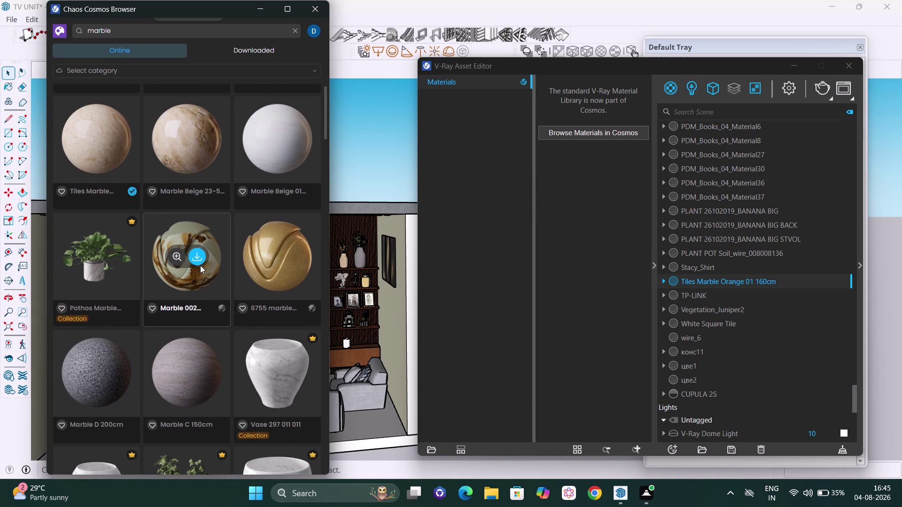
click(201, 258)
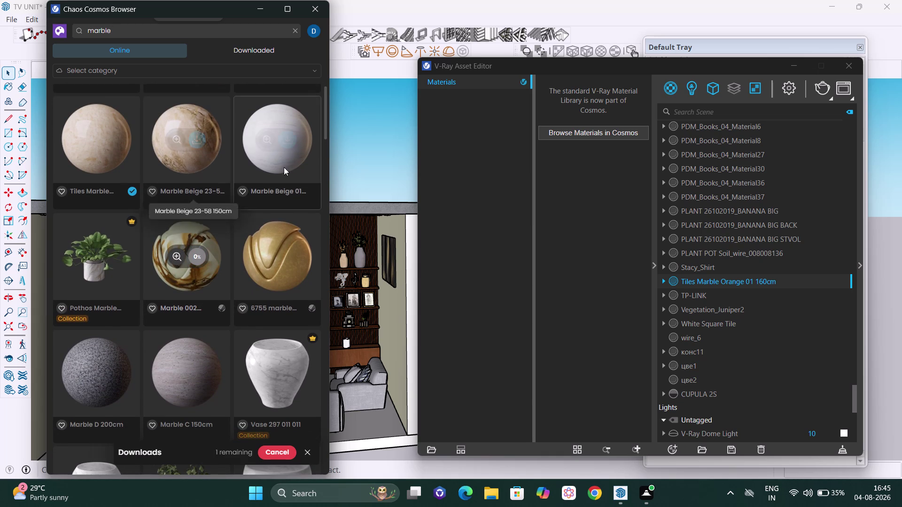
click(198, 136)
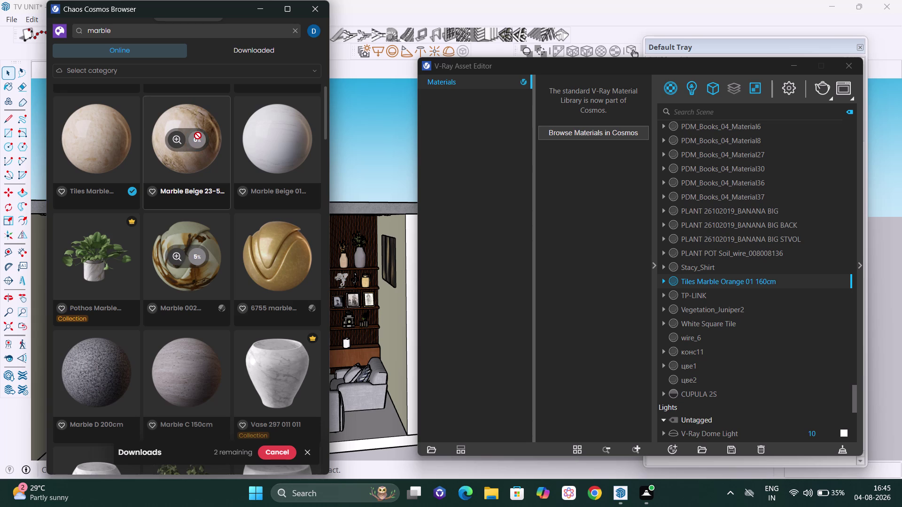